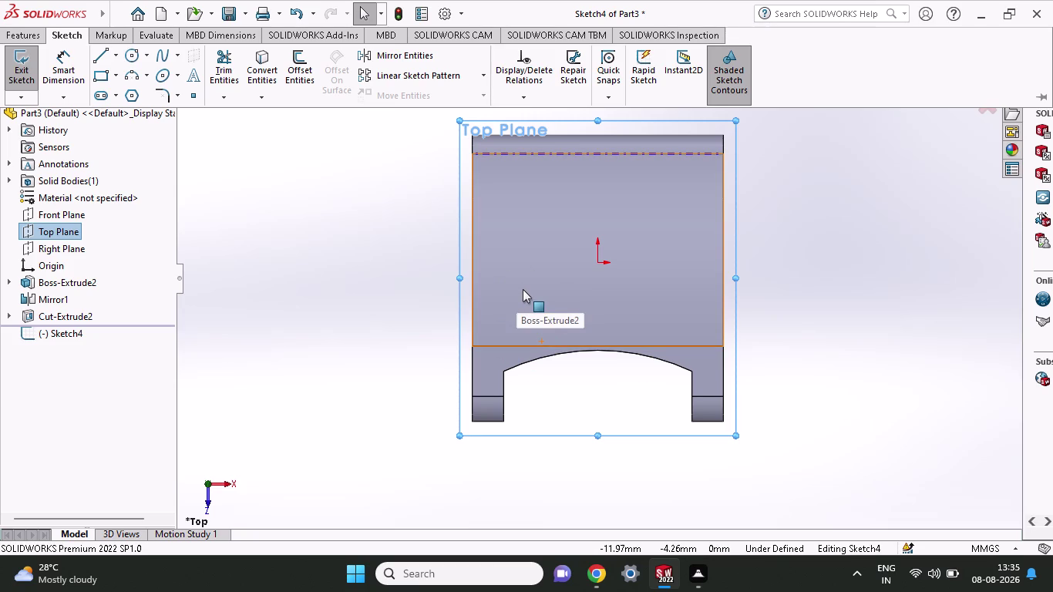
Draw two circles on the top face, one left and one right of the origin.
click(129, 57)
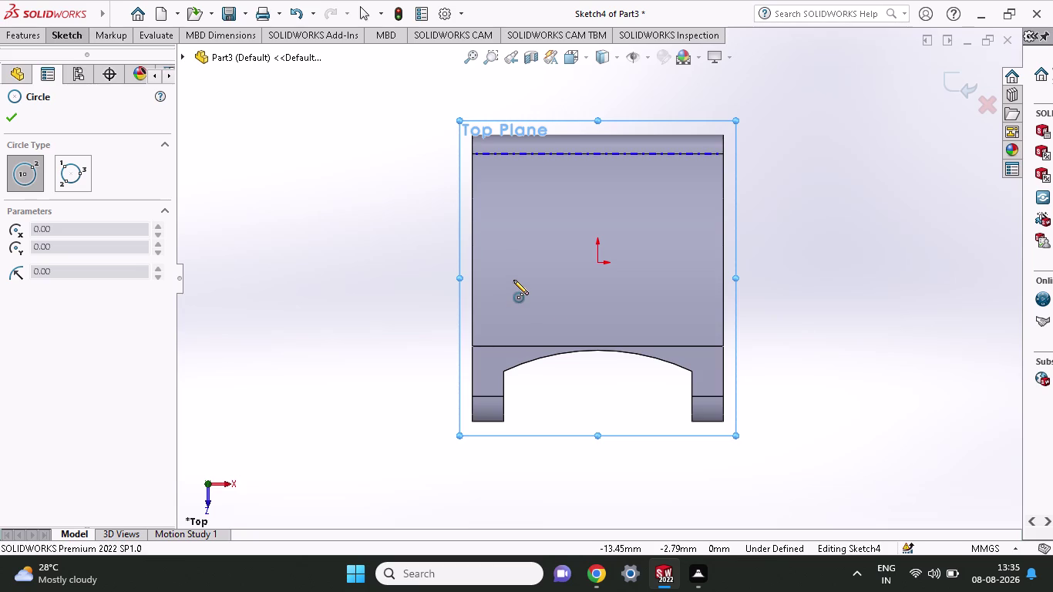
click(513, 280)
click(528, 304)
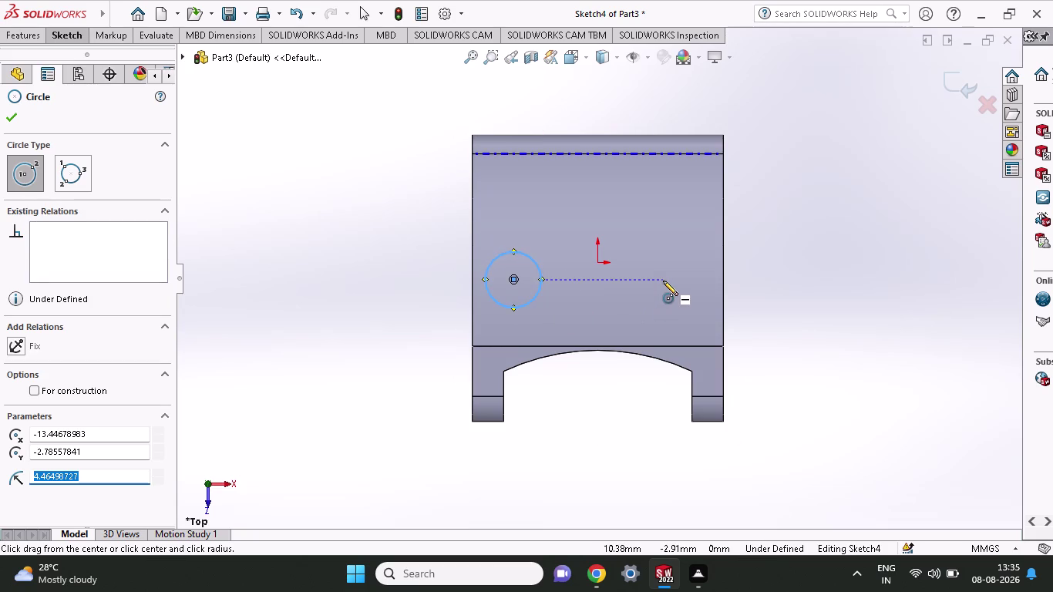
click(663, 281)
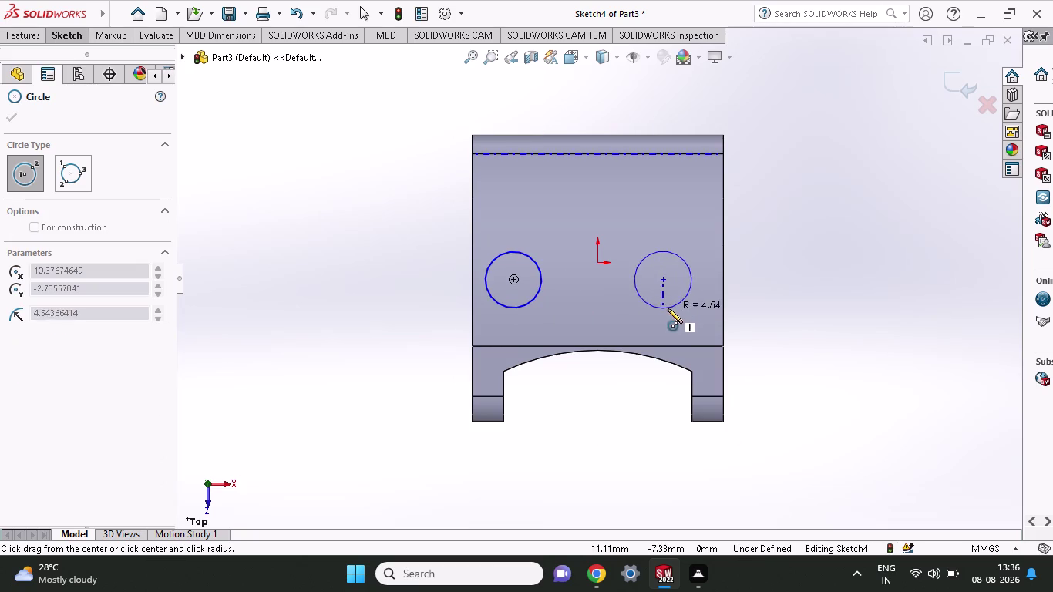
click(667, 309)
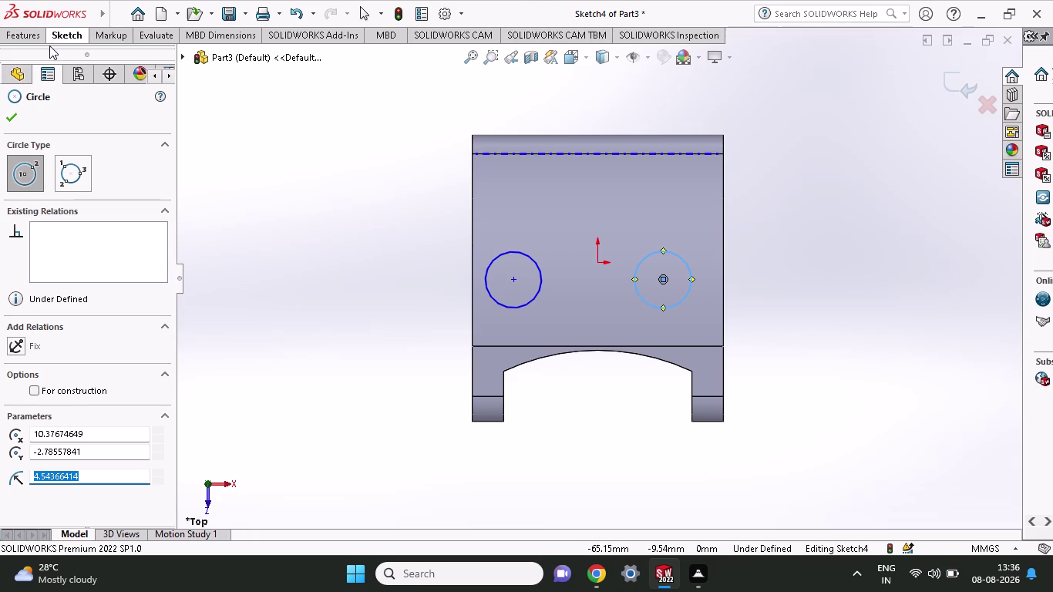
click(60, 42)
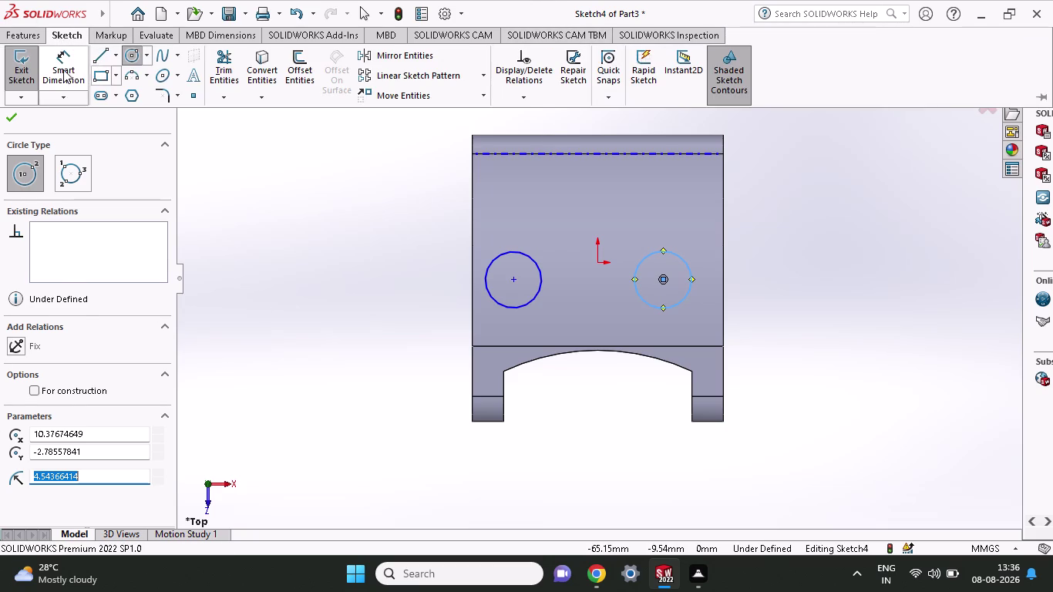
Give the right and left circles each a 12 mm diameter dimension.
click(62, 68)
click(682, 300)
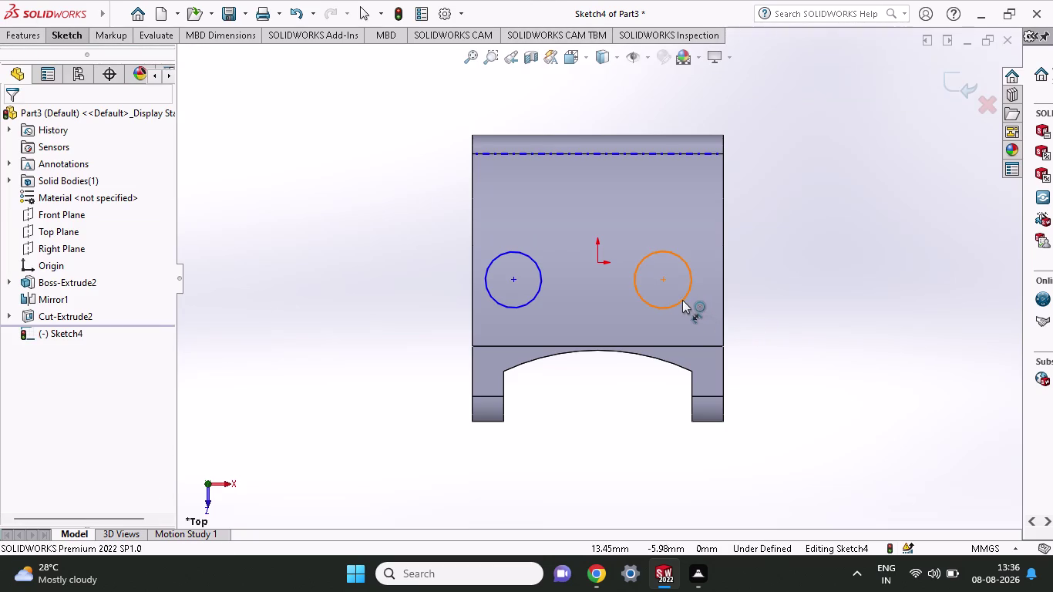
click(829, 292)
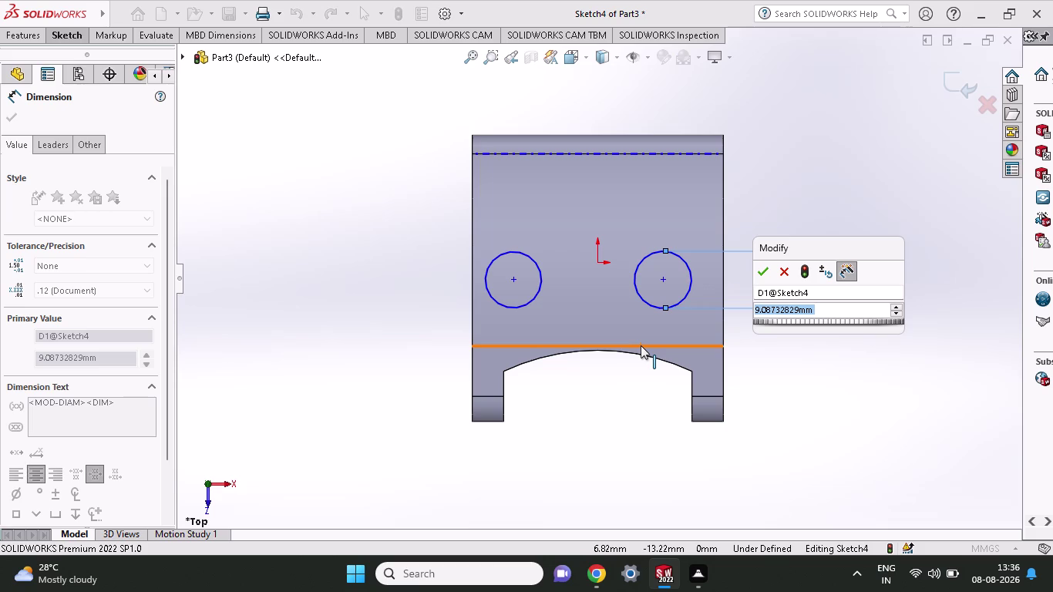
key(1)
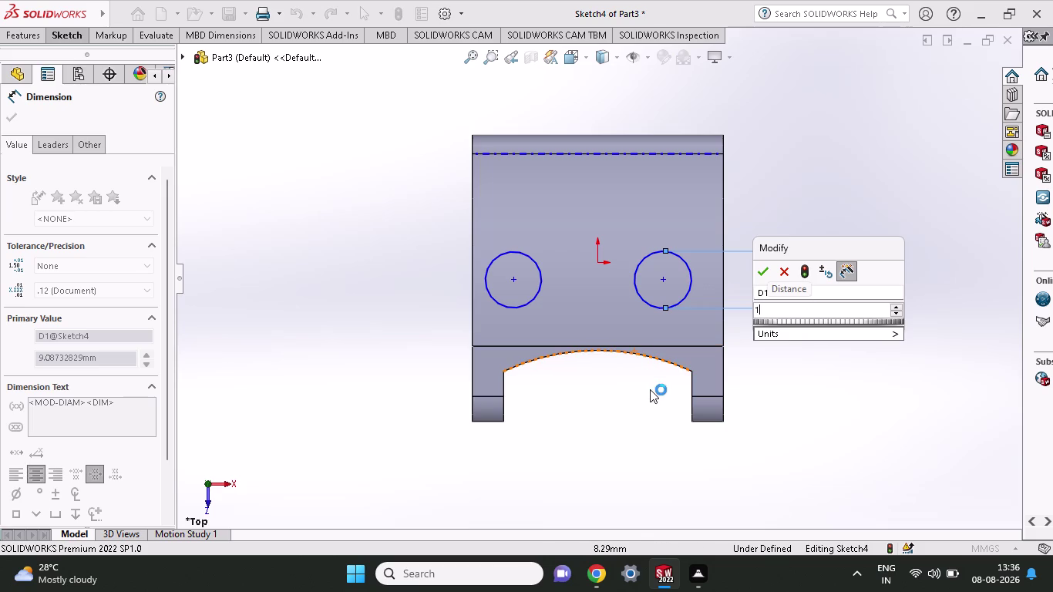
click(754, 275)
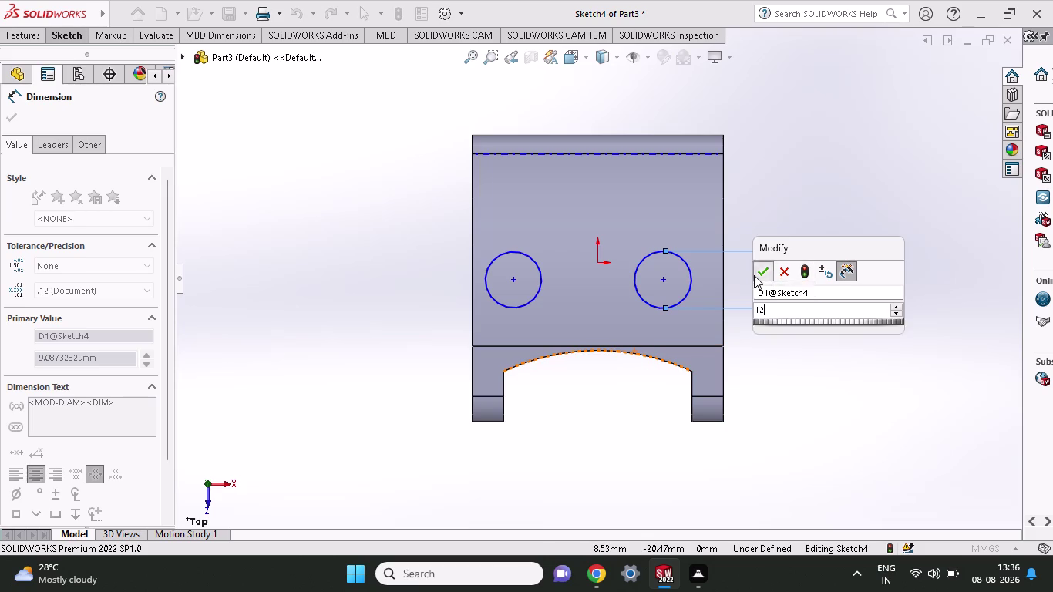
drag(521, 310, 516, 309)
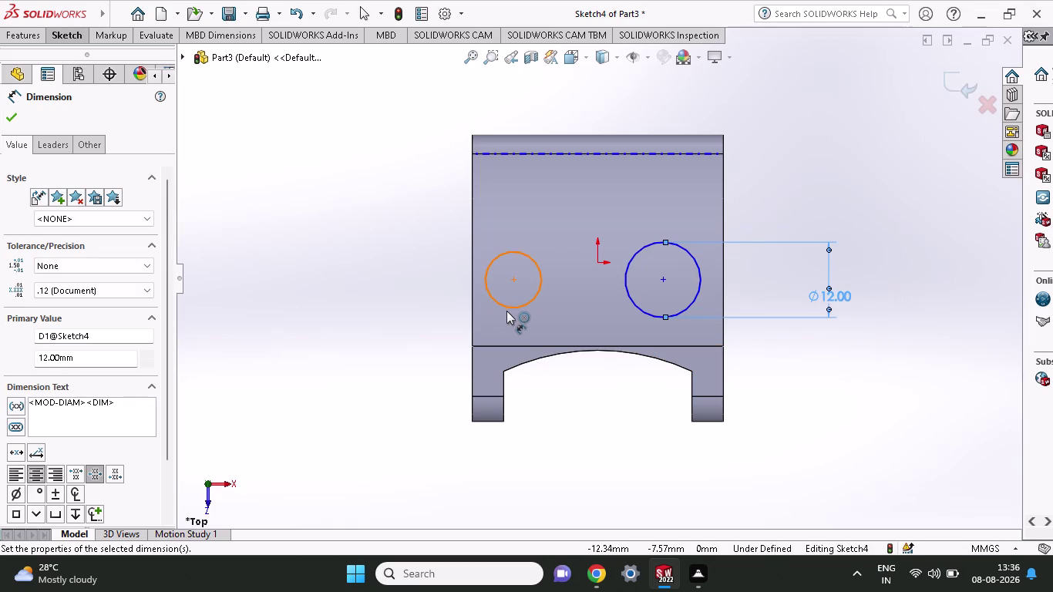
drag(517, 310, 506, 311)
click(372, 309)
text(1)
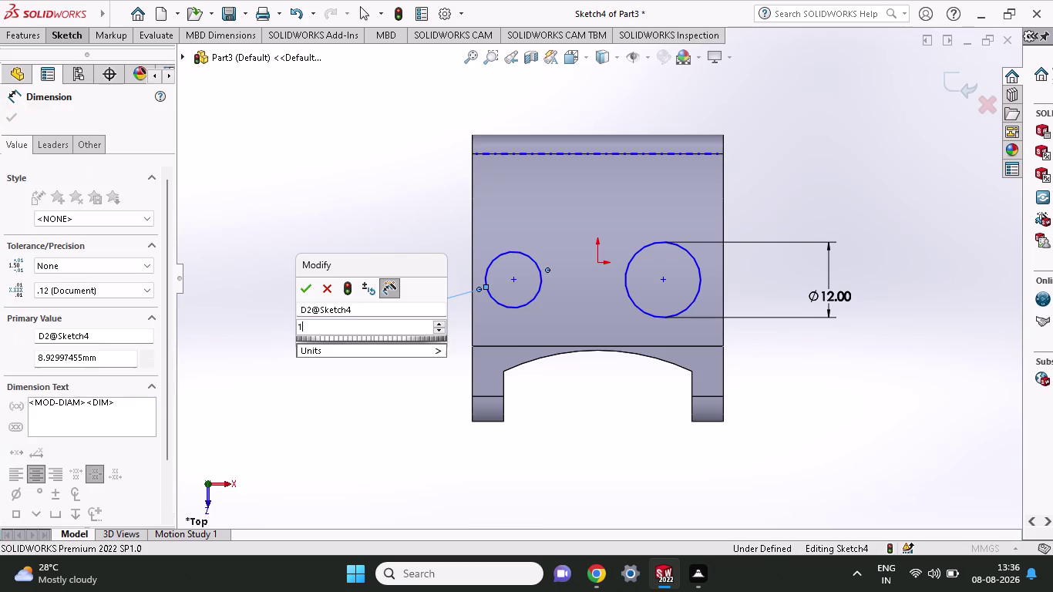
text(2)
click(315, 292)
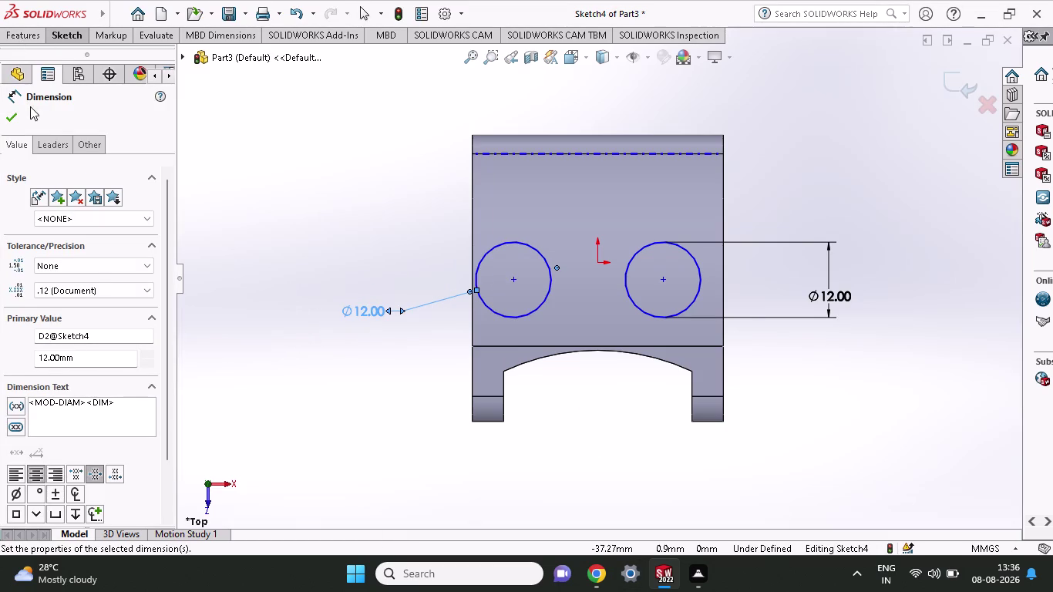
click(512, 280)
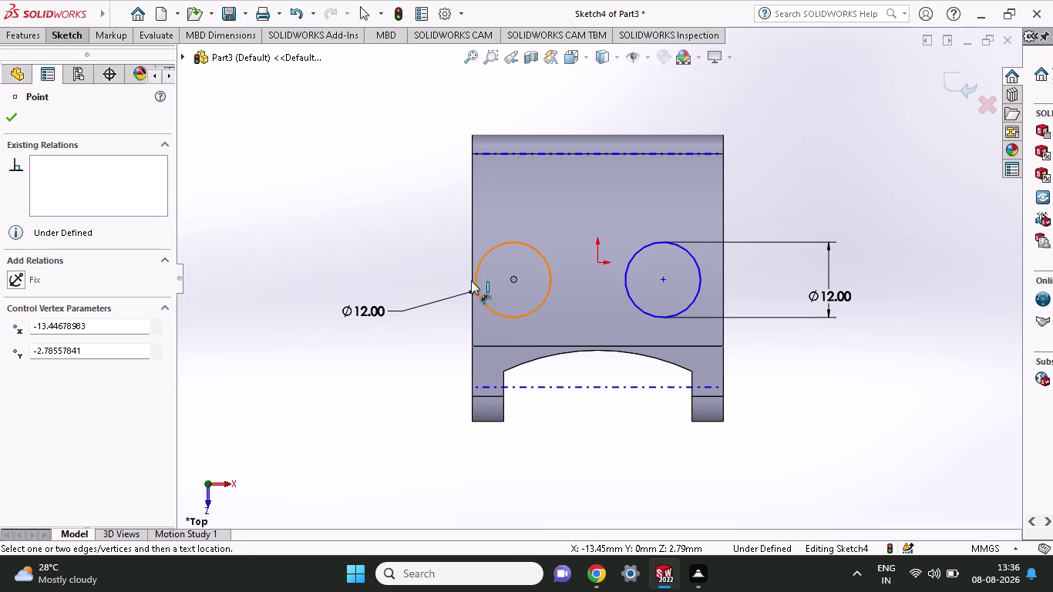
Place the left circle's center 5 mm from the bracket's left edge.
click(470, 423)
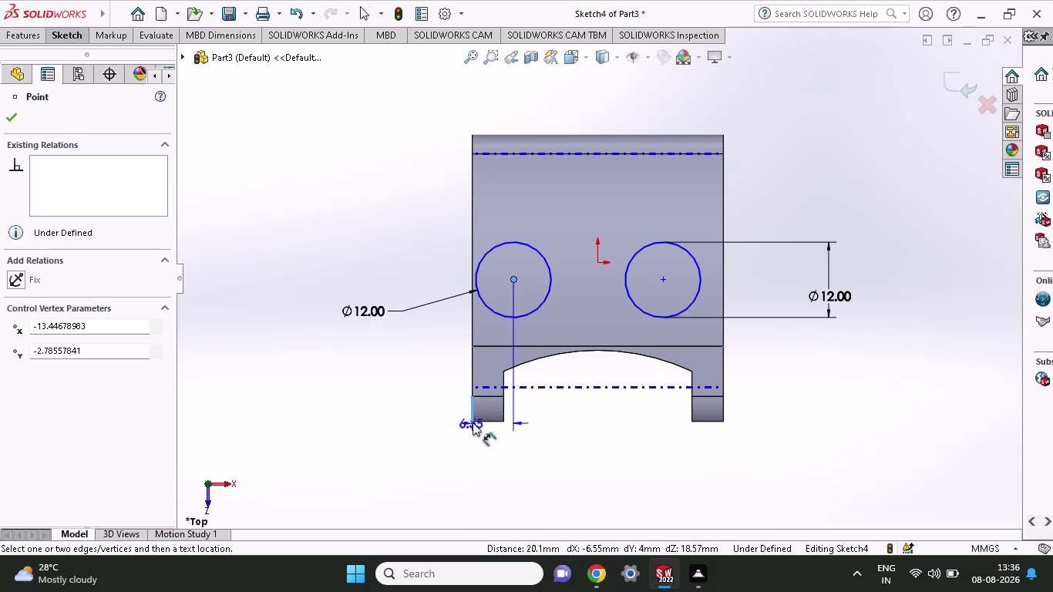
click(511, 277)
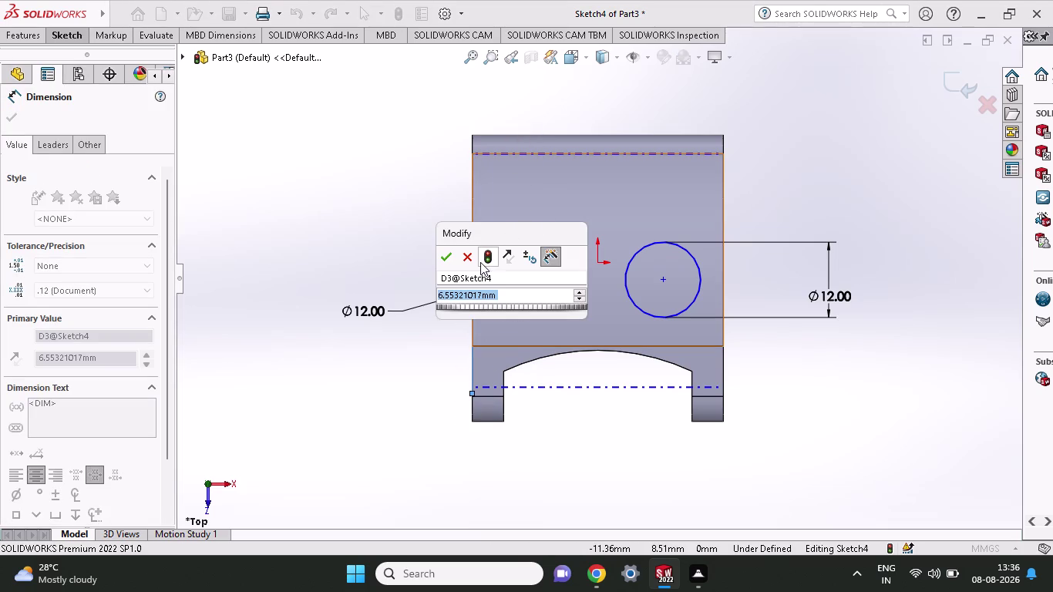
key(5)
click(439, 254)
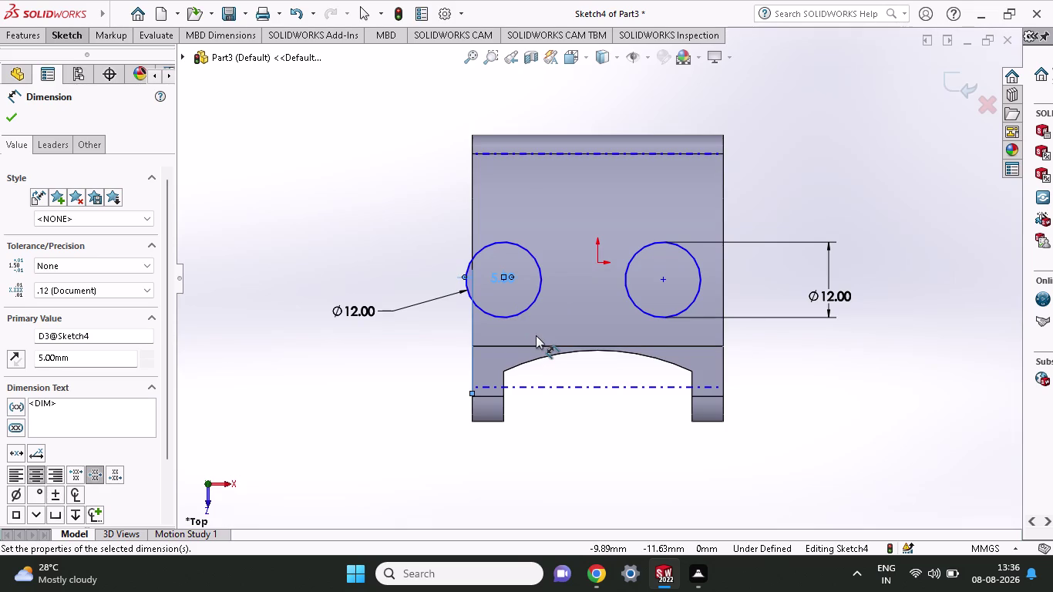
Place the right circle's center 5 mm from the bracket's right edge.
click(723, 422)
click(663, 279)
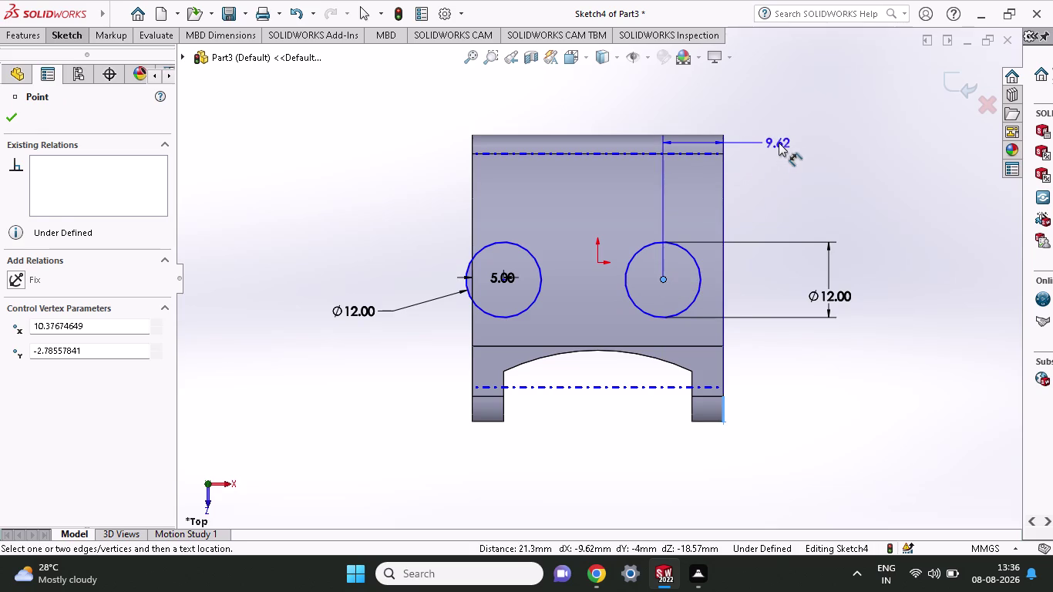
click(779, 142)
key(5)
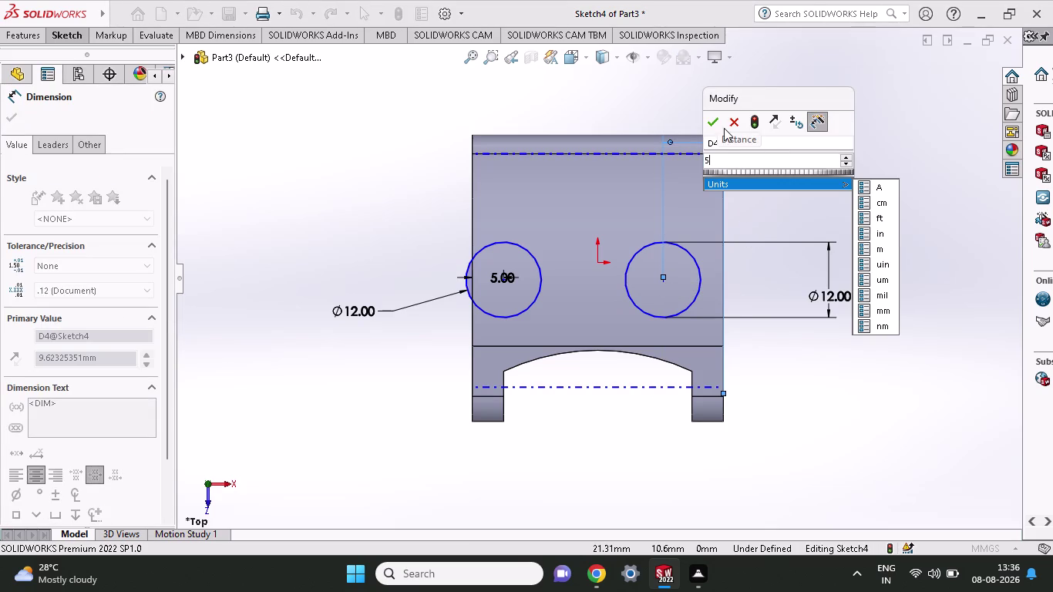
click(707, 123)
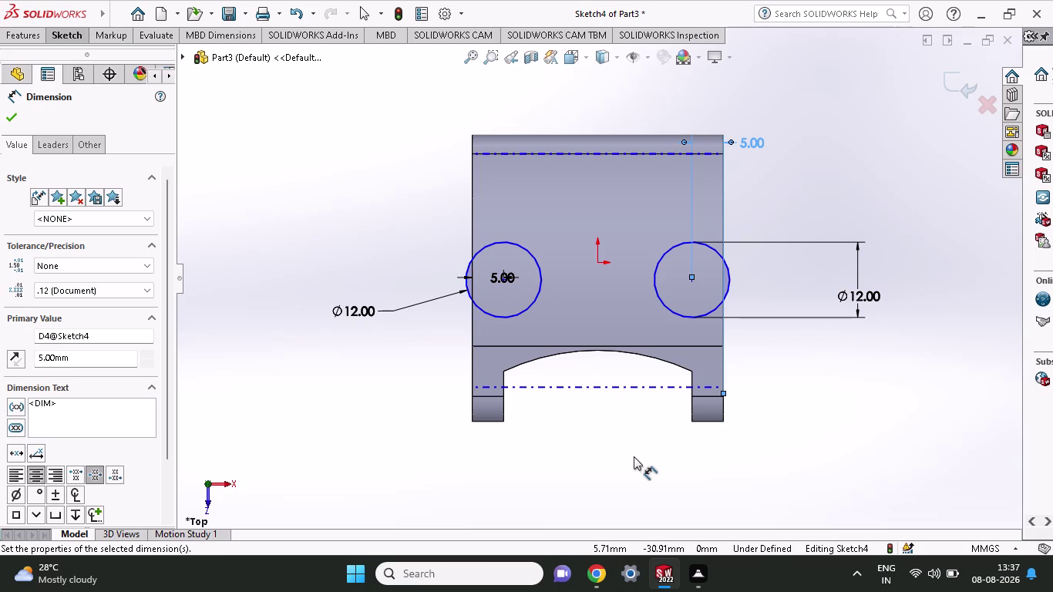
Discard the extra center-to-center distance between the two circles.
click(503, 278)
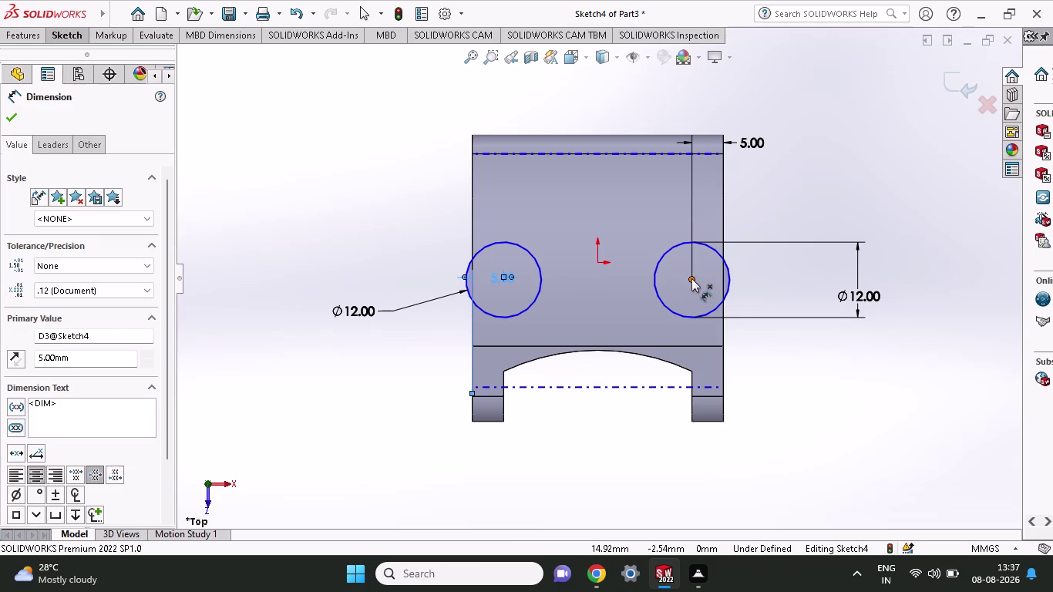
click(691, 278)
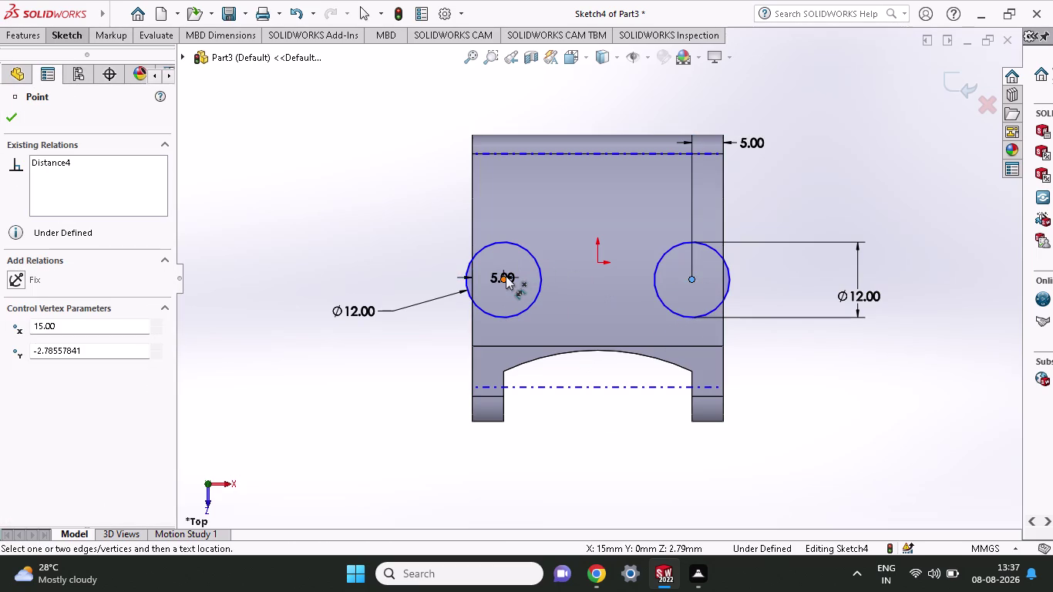
click(501, 278)
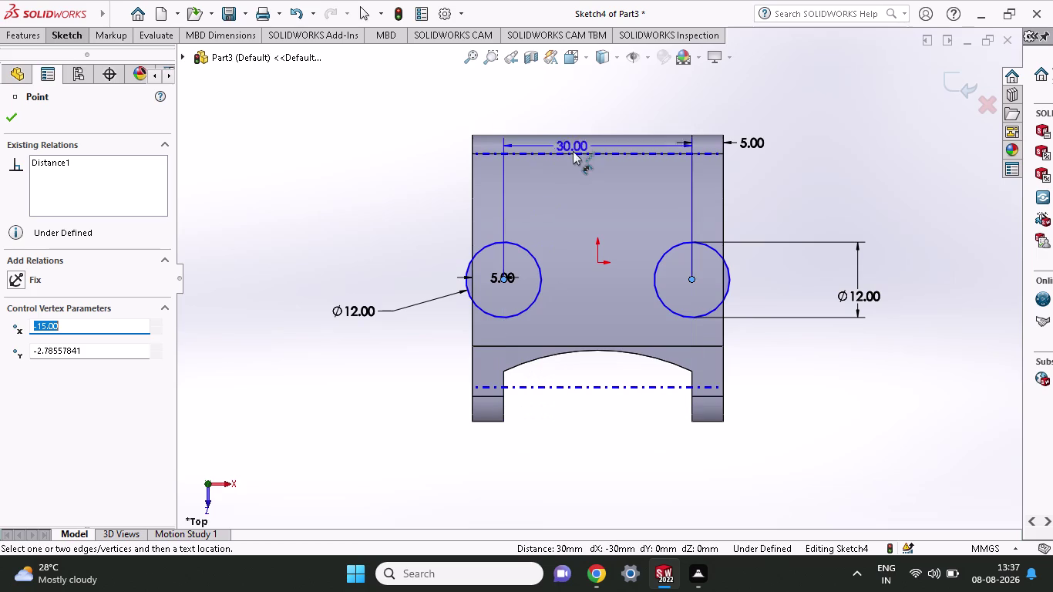
key(Escape)
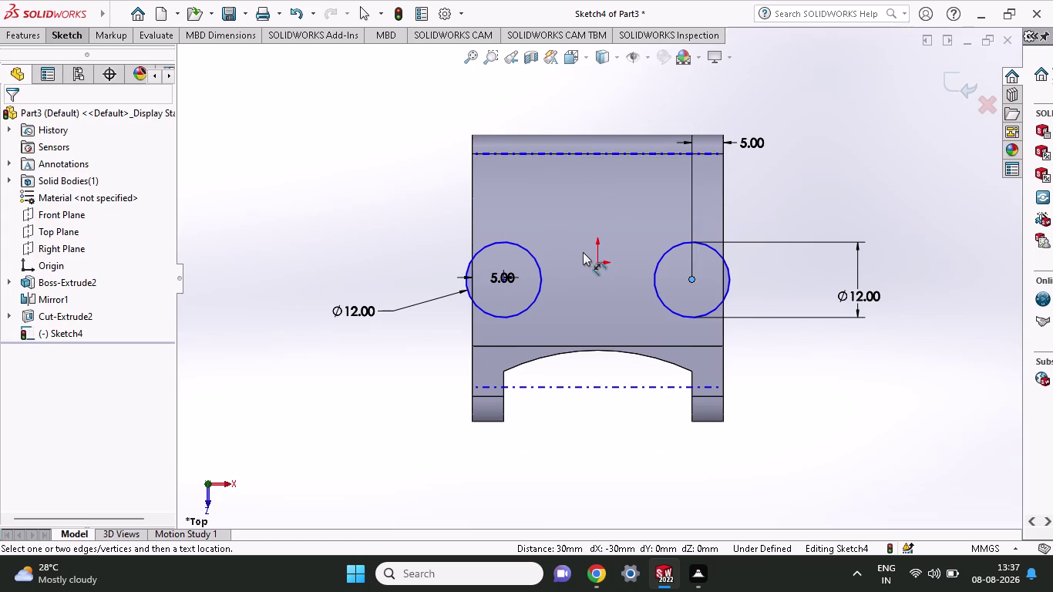
scroll(down, 3)
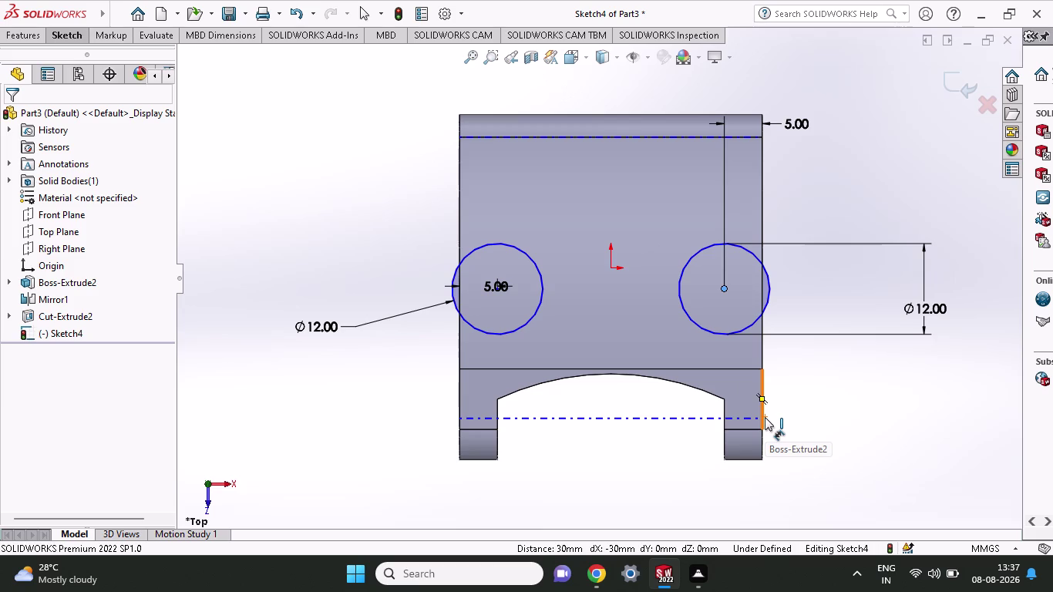
Reselect the right circle's center to begin editing, showing its existing distance relation.
double_click(937, 302)
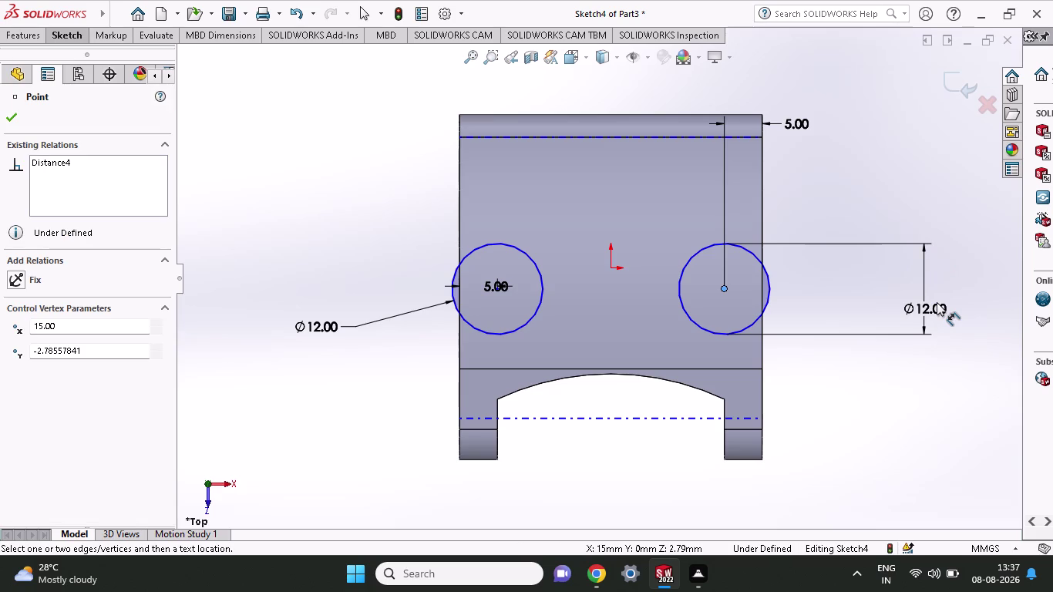
Change the right and left circle diameters from 12 mm to 4 mm.
key(Escape)
double_click(931, 308)
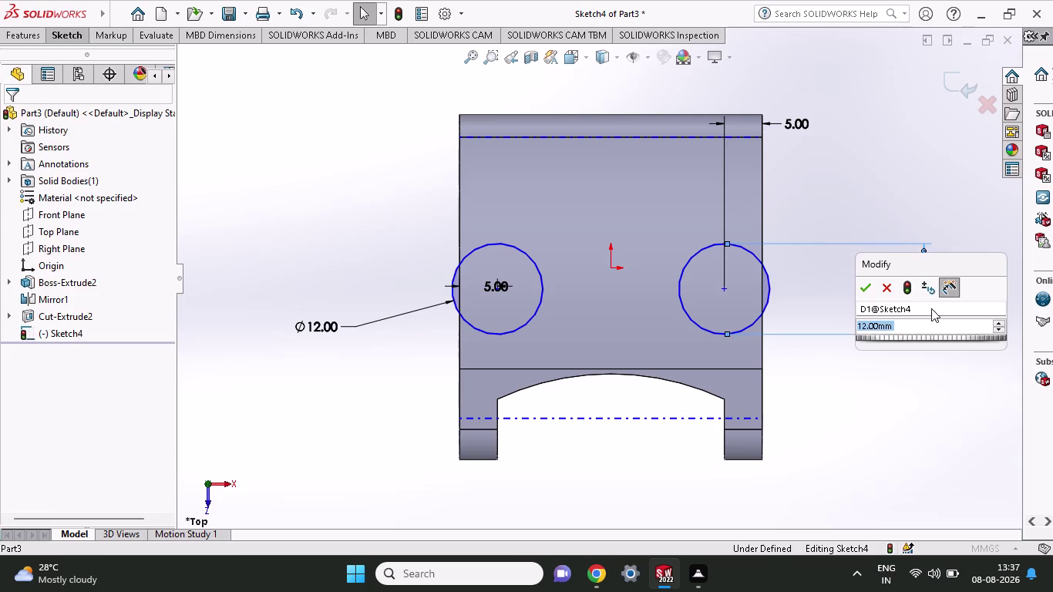
key(4)
click(864, 294)
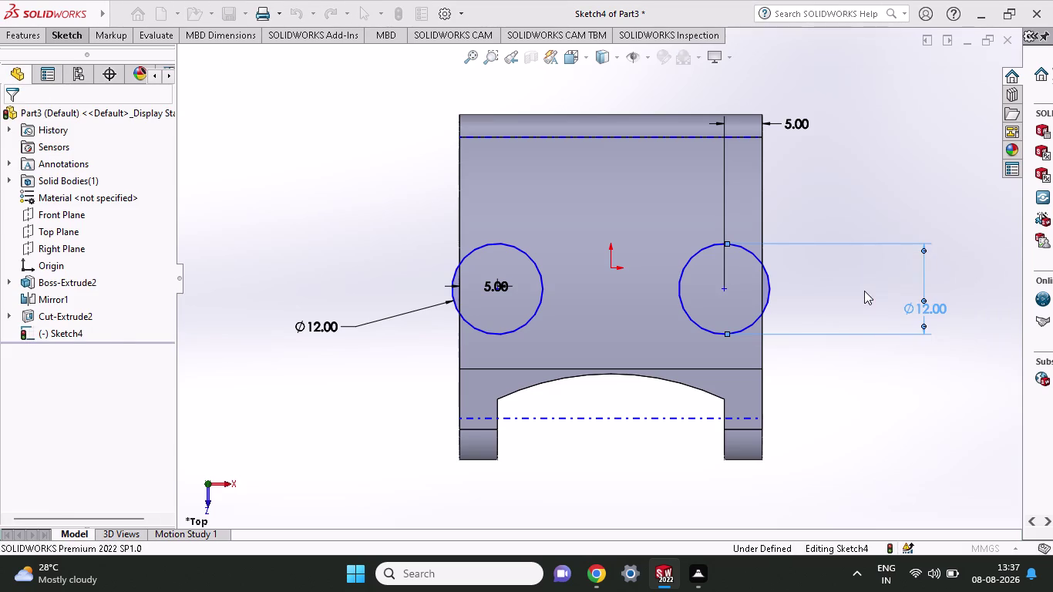
double_click(314, 327)
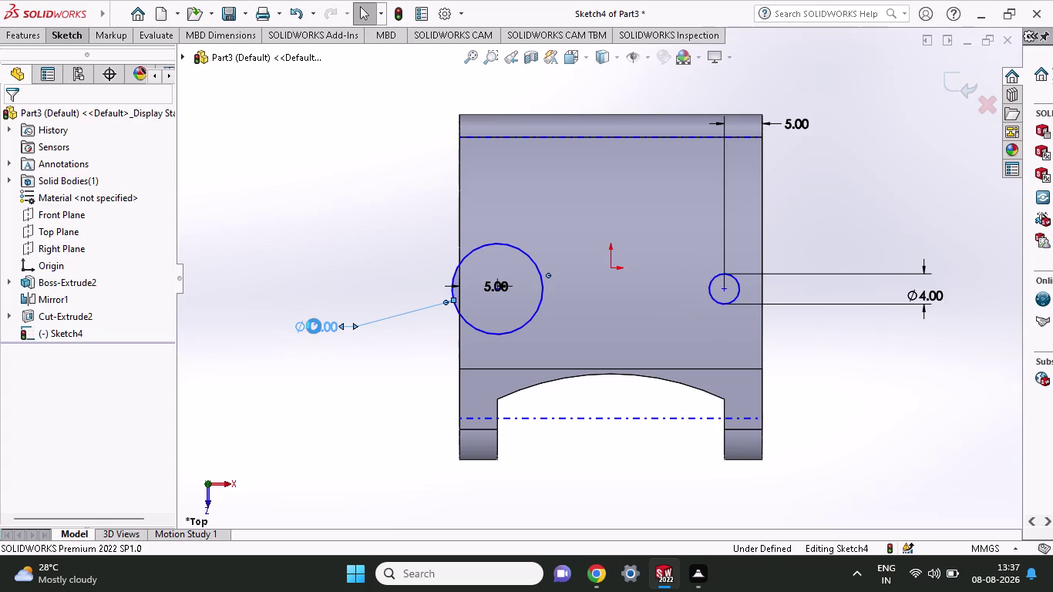
key(4)
click(247, 307)
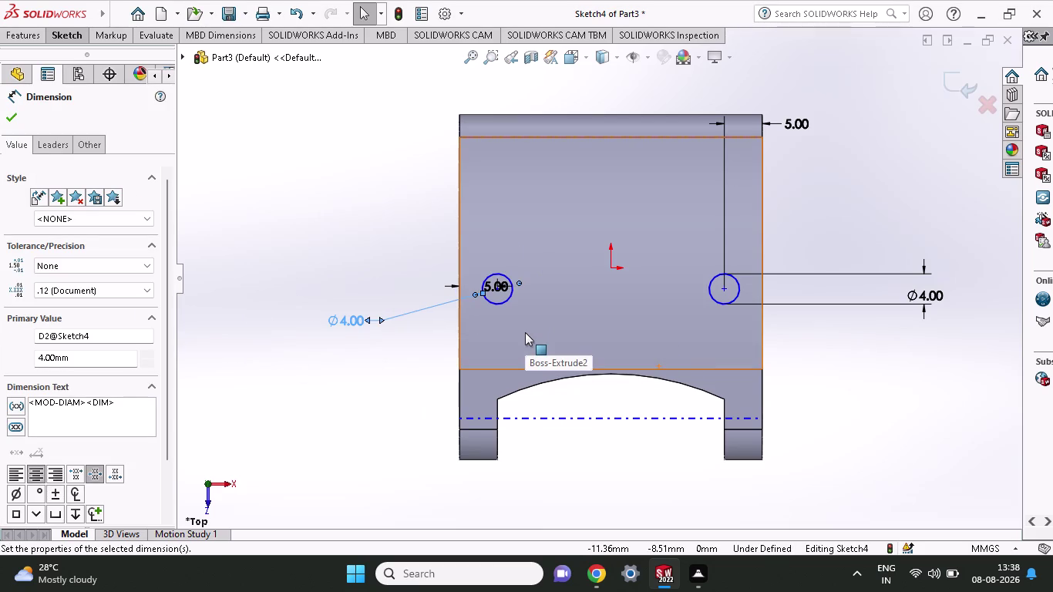
click(78, 33)
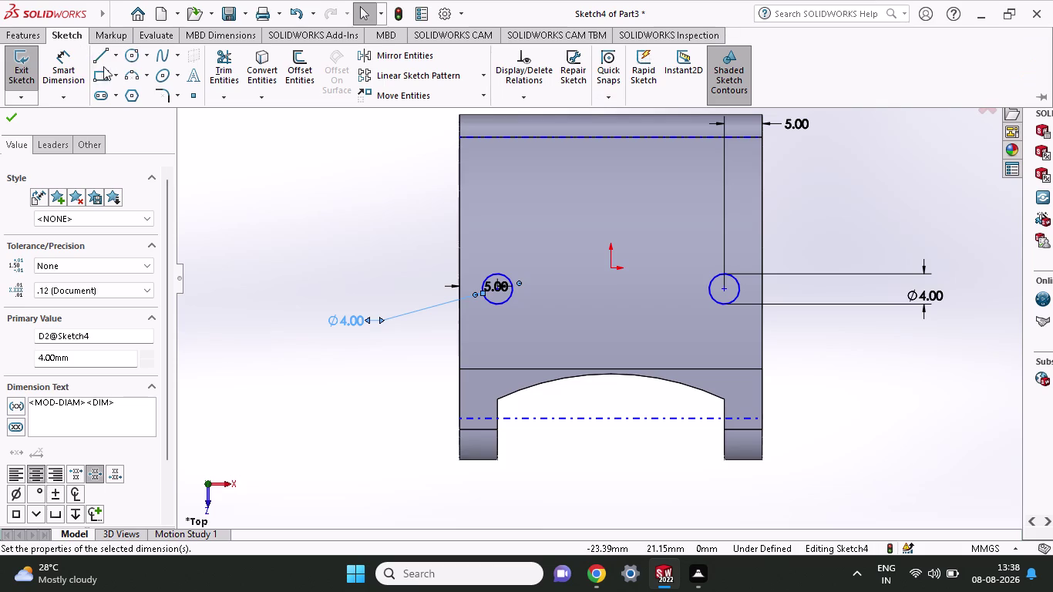
Draw an outer circle centred on each of the two 4 mm holes.
click(127, 56)
click(498, 288)
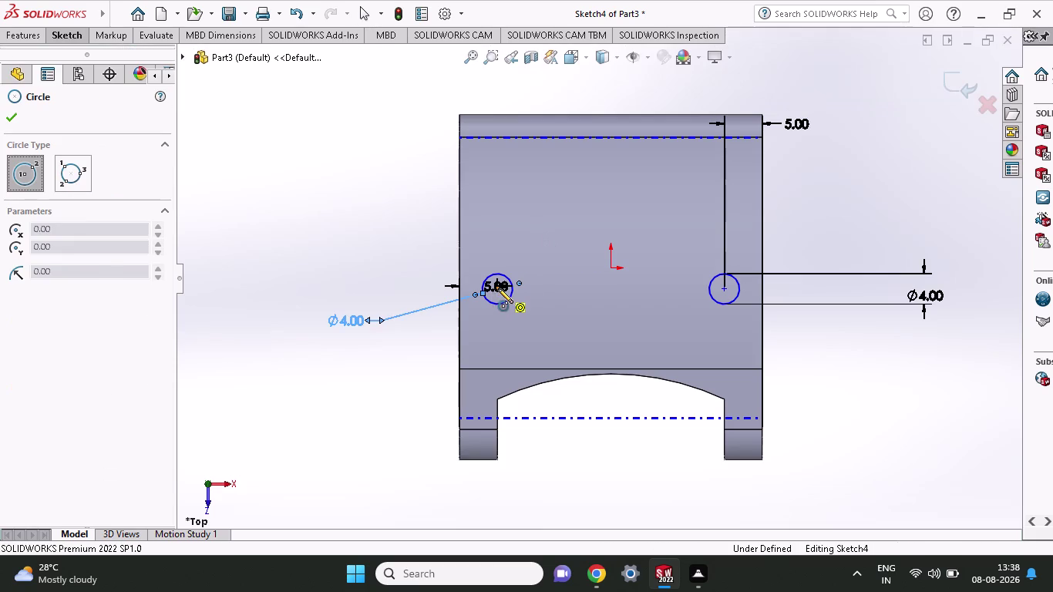
click(510, 321)
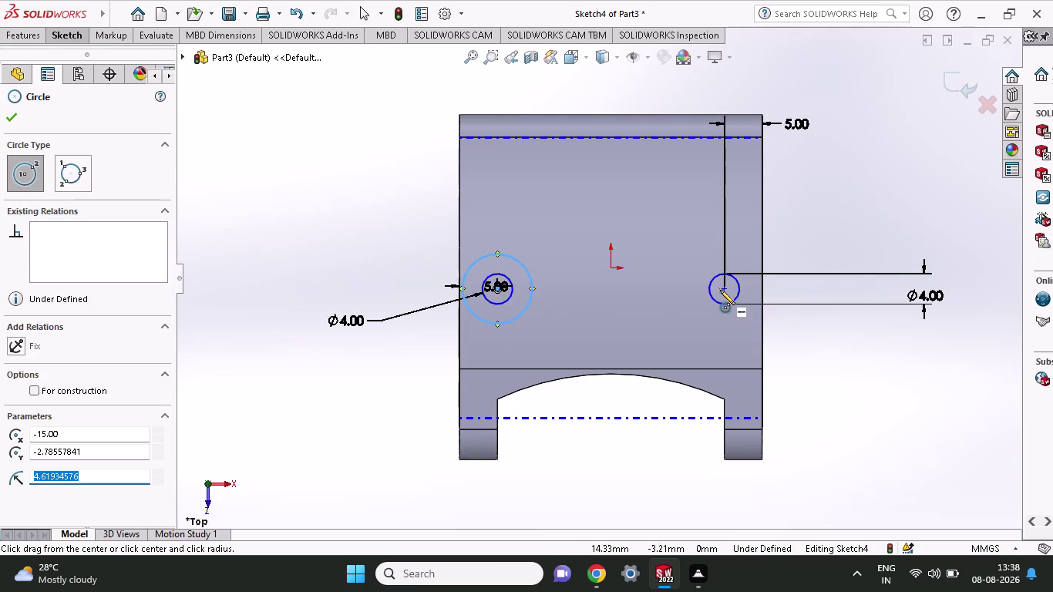
click(726, 288)
click(746, 318)
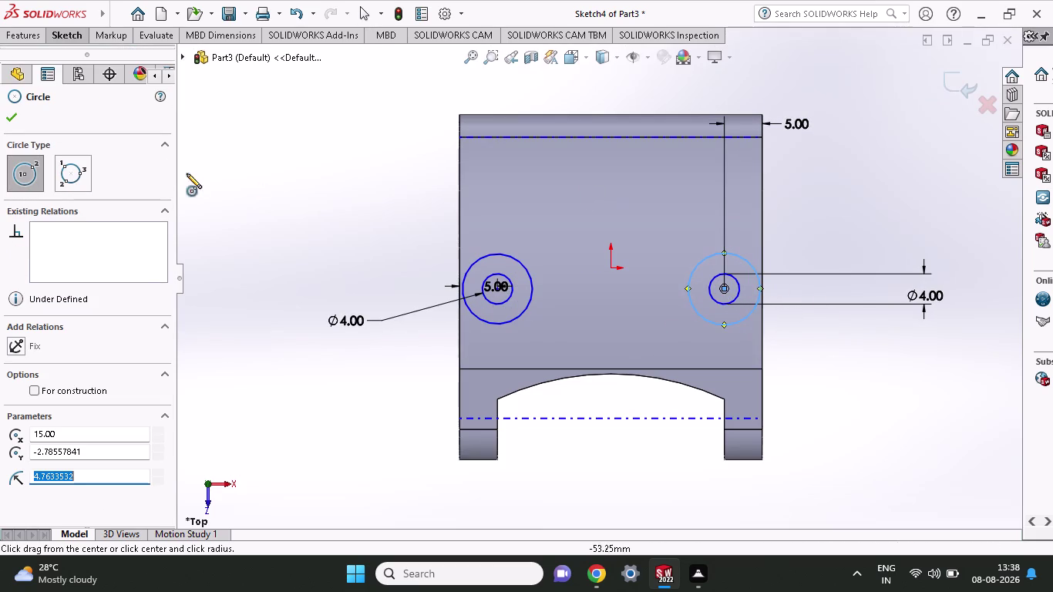
click(77, 38)
click(74, 66)
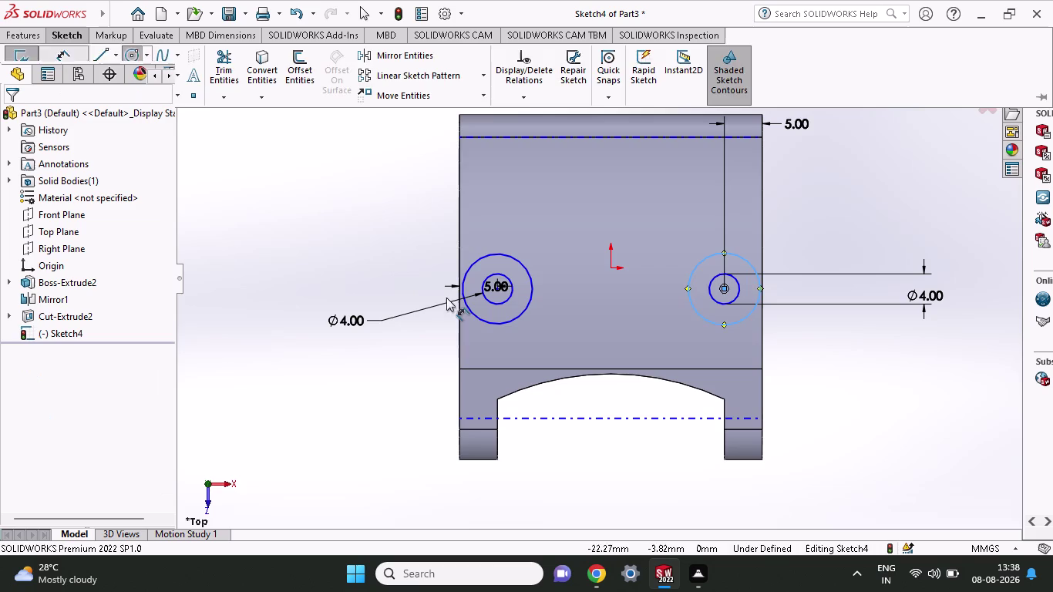
Dimension the left and right outer circles to 7 mm diameter.
click(470, 312)
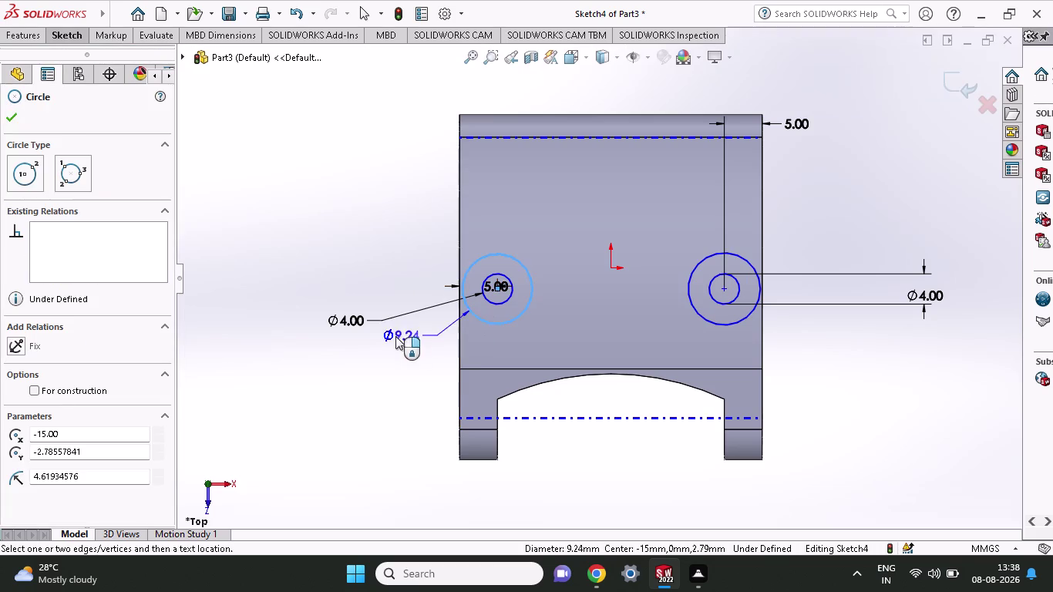
click(367, 247)
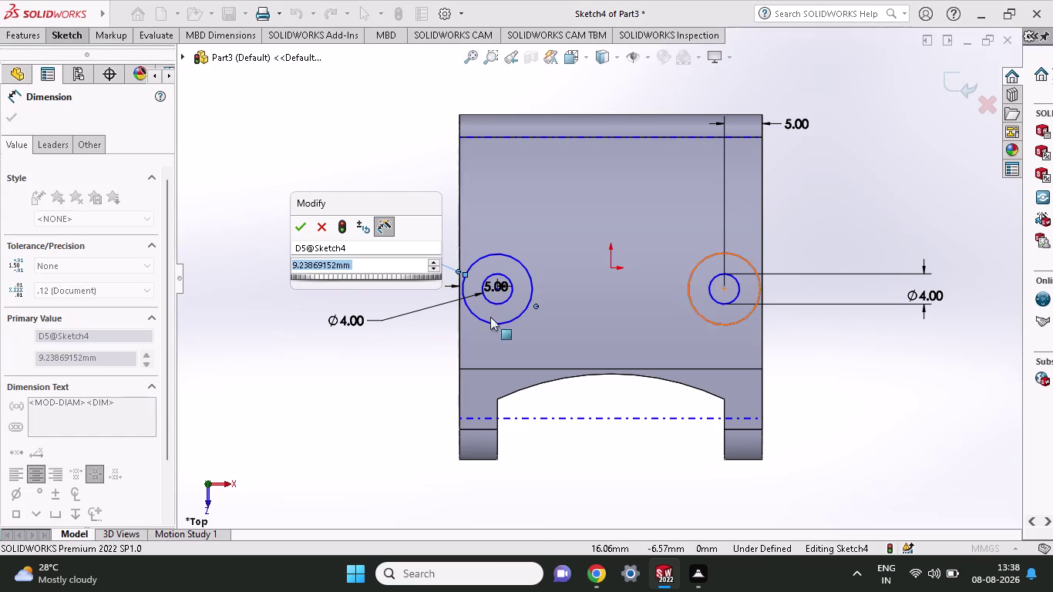
key(7)
click(303, 227)
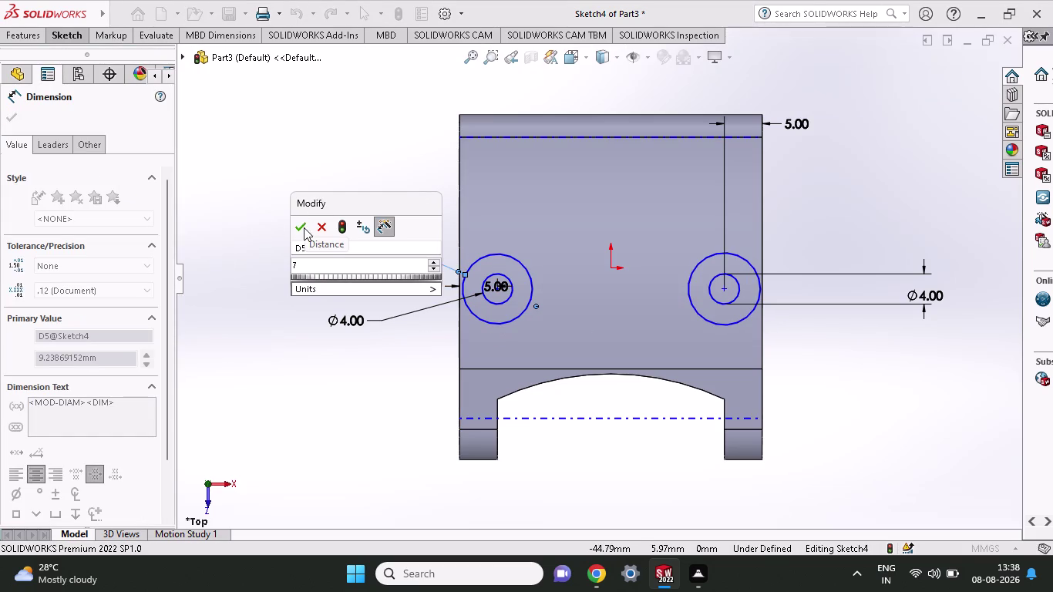
click(747, 318)
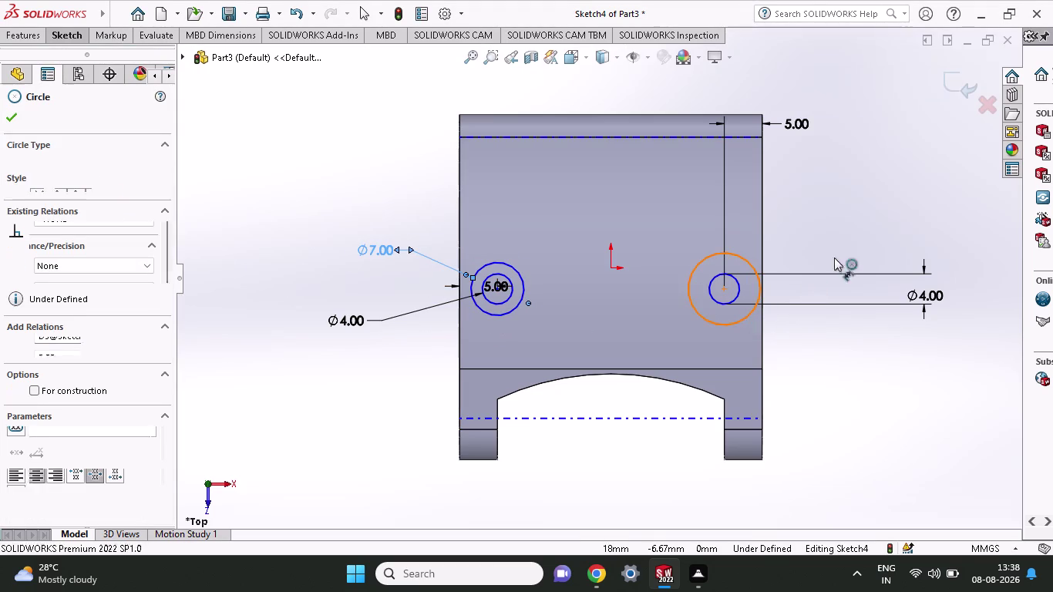
click(825, 244)
key(7)
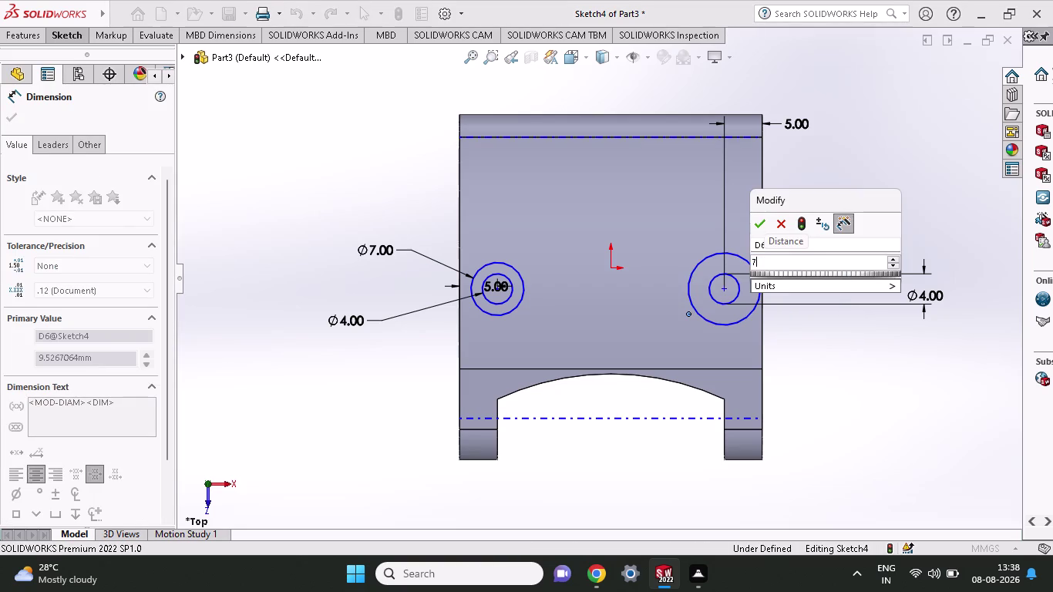
click(763, 226)
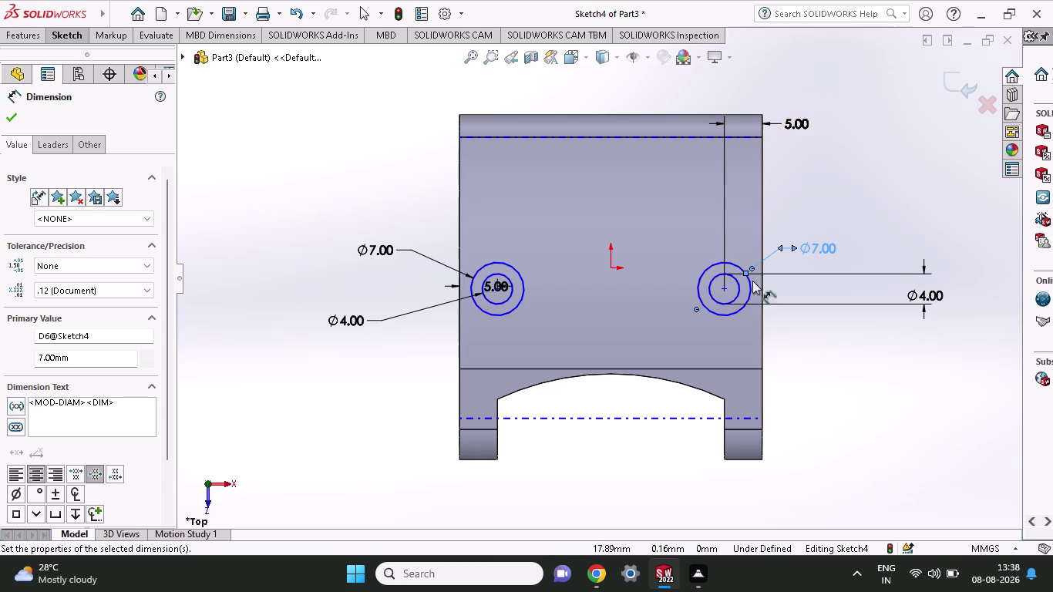
click(763, 429)
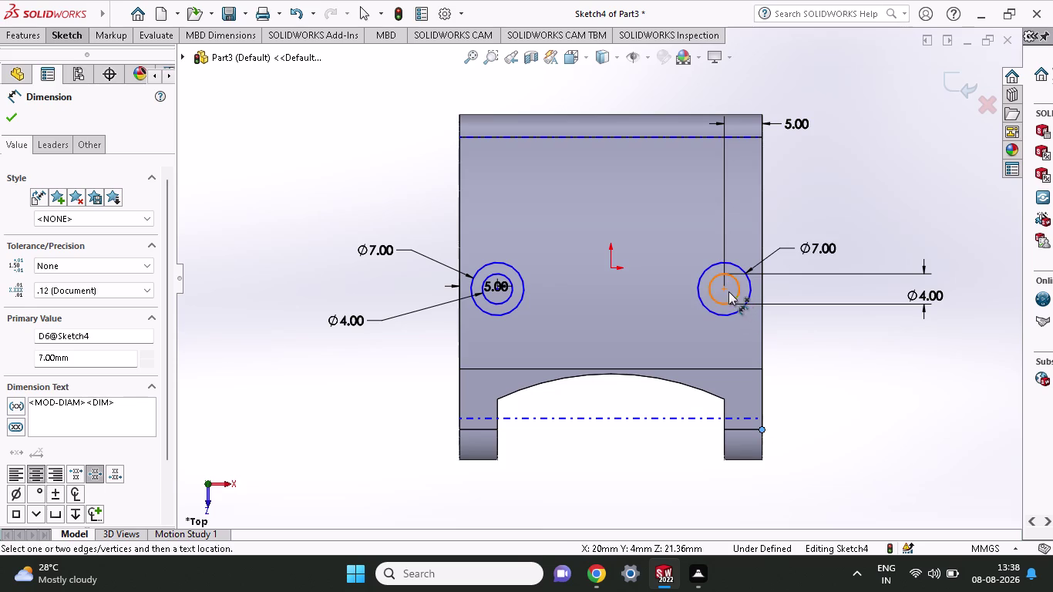
Place the right hole center 12 mm from the lug's bottom corner.
click(728, 291)
click(841, 295)
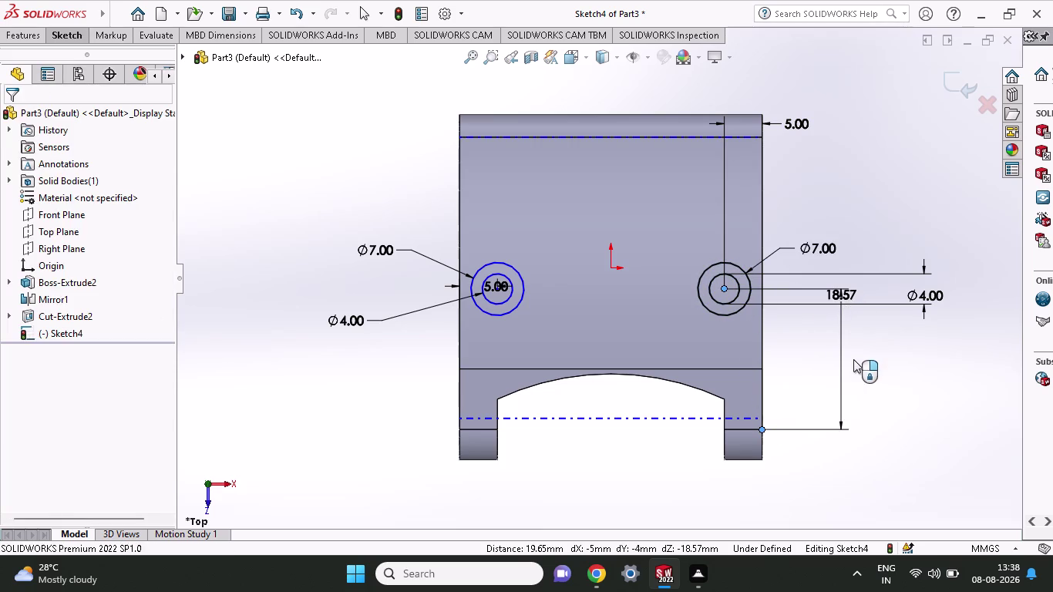
key(2)
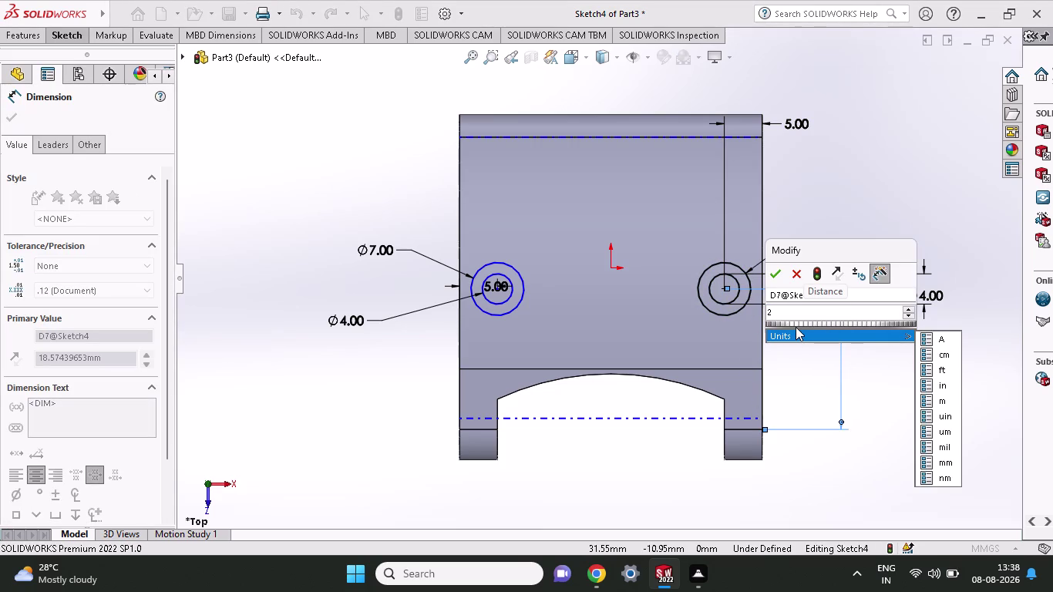
key(BackSpace)
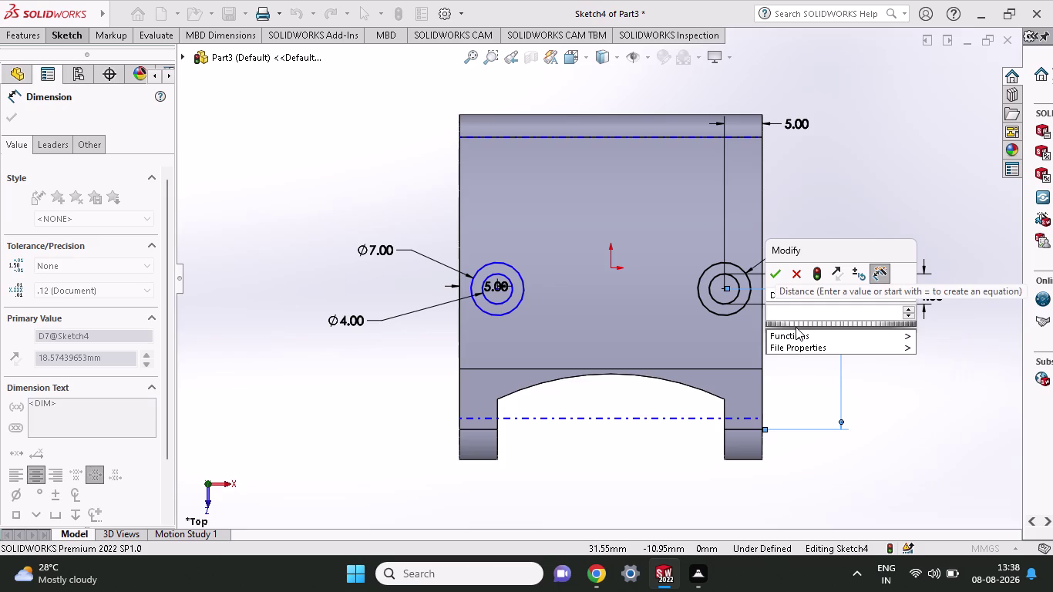
text(12)
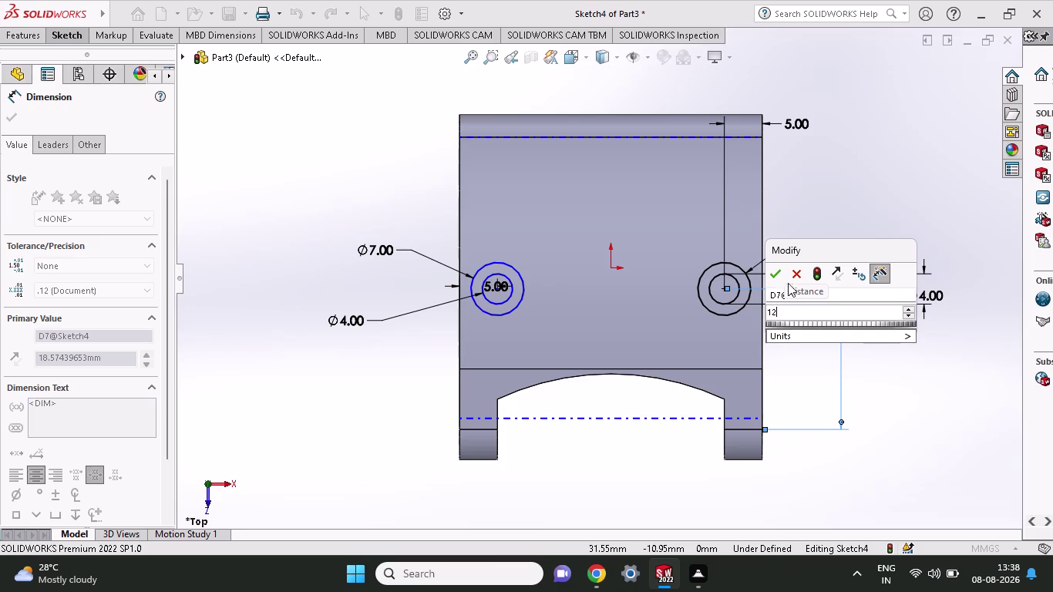
click(776, 275)
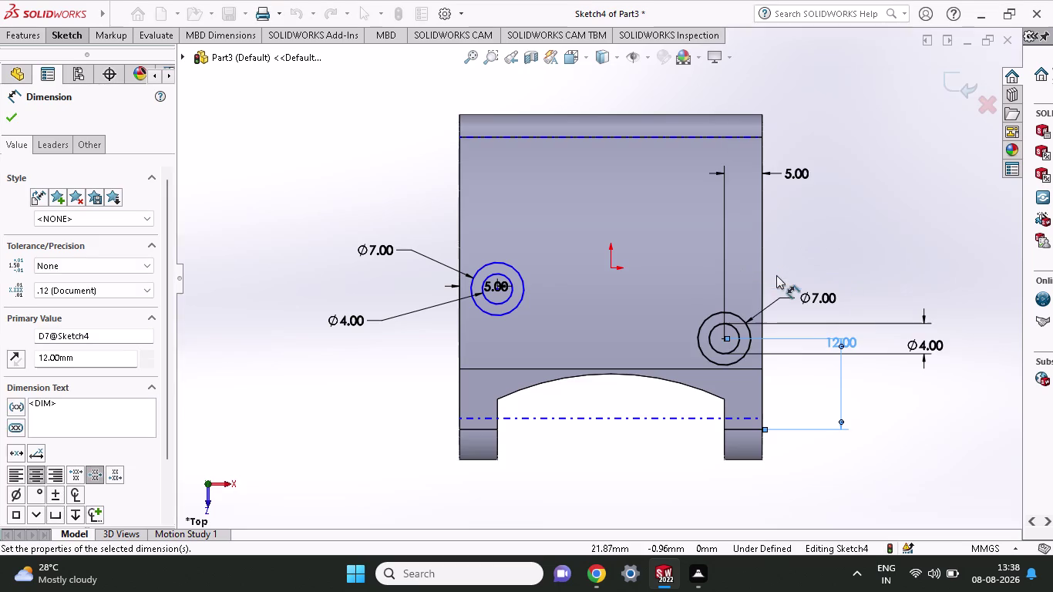
click(497, 289)
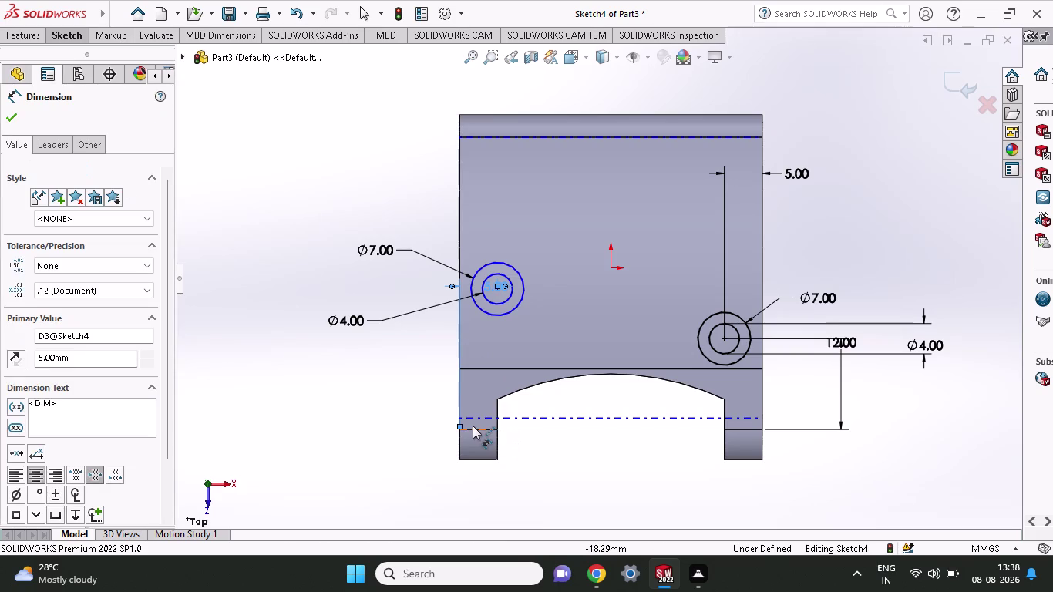
Place the left hole center 12 mm from the left lug edge.
click(498, 429)
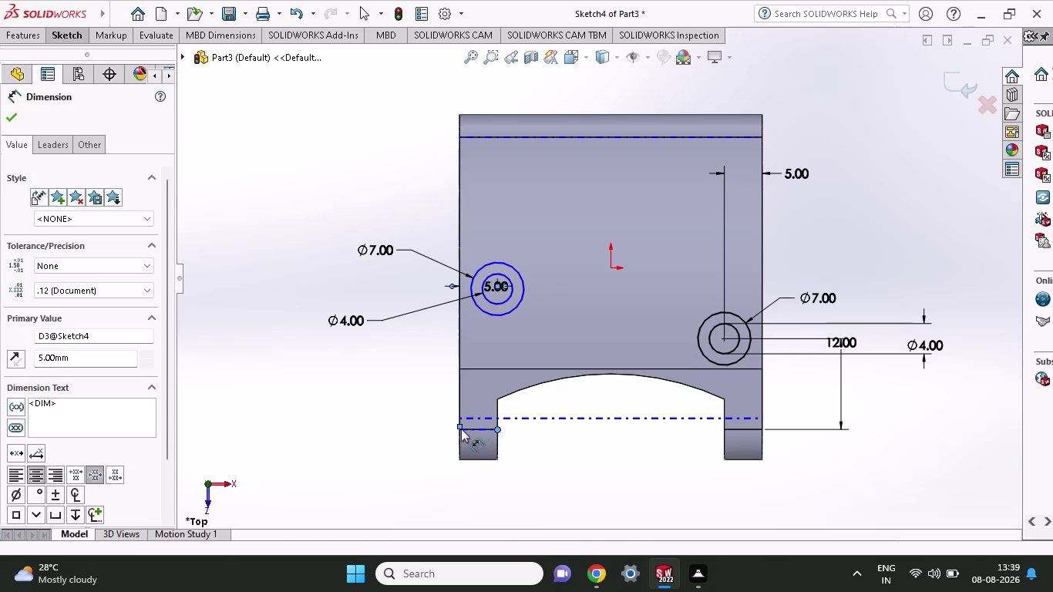
click(498, 289)
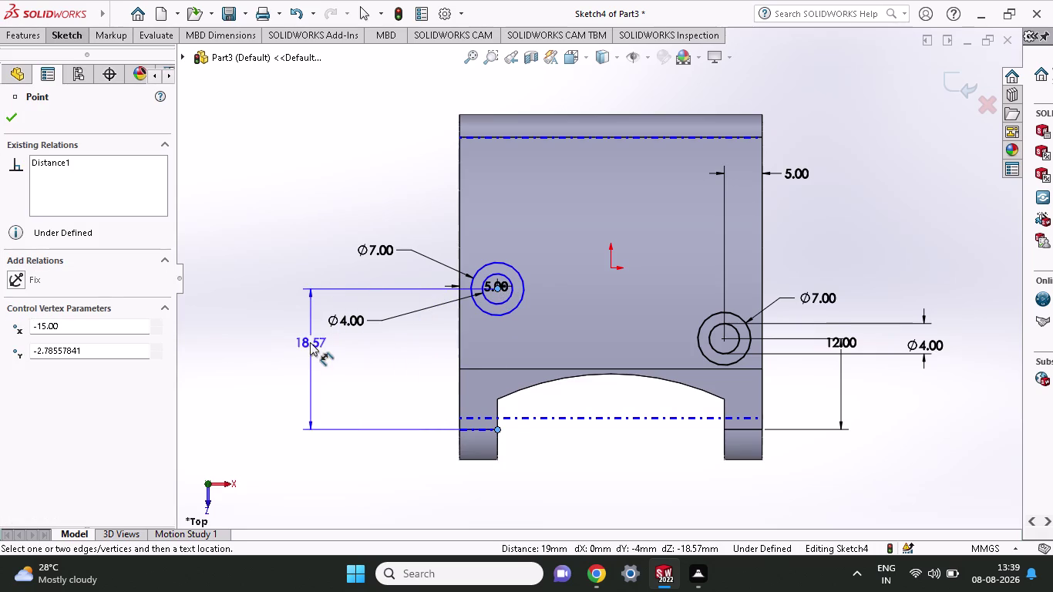
click(310, 343)
text(12)
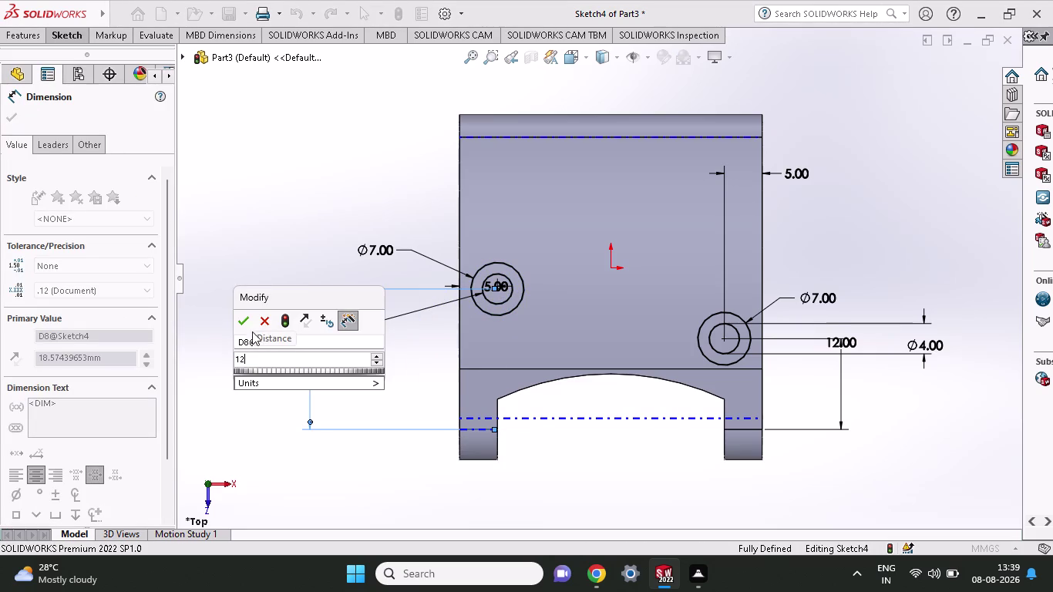
click(242, 324)
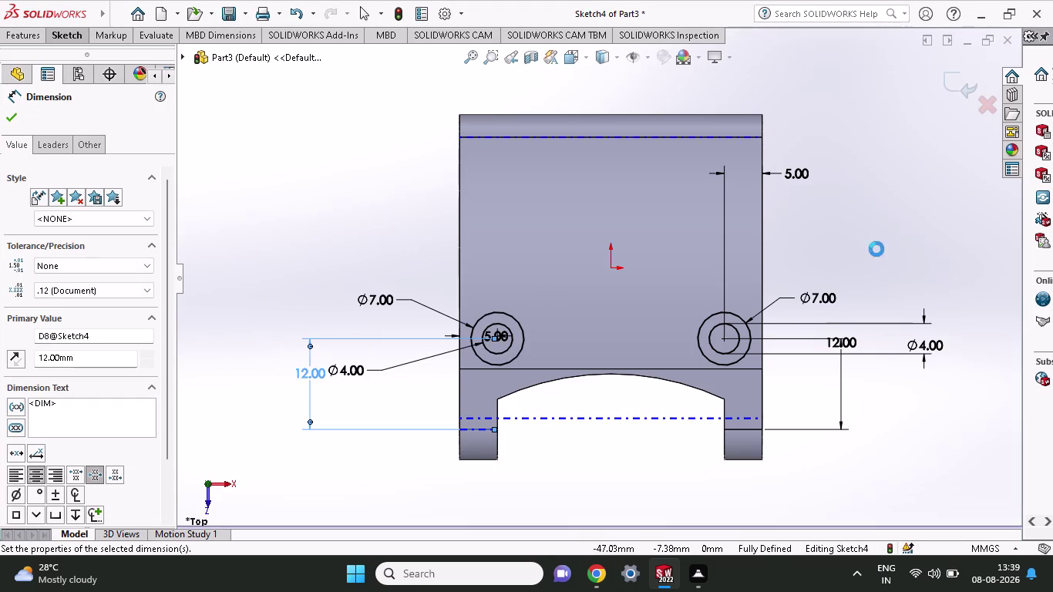
middle_drag(877, 280, 871, 271)
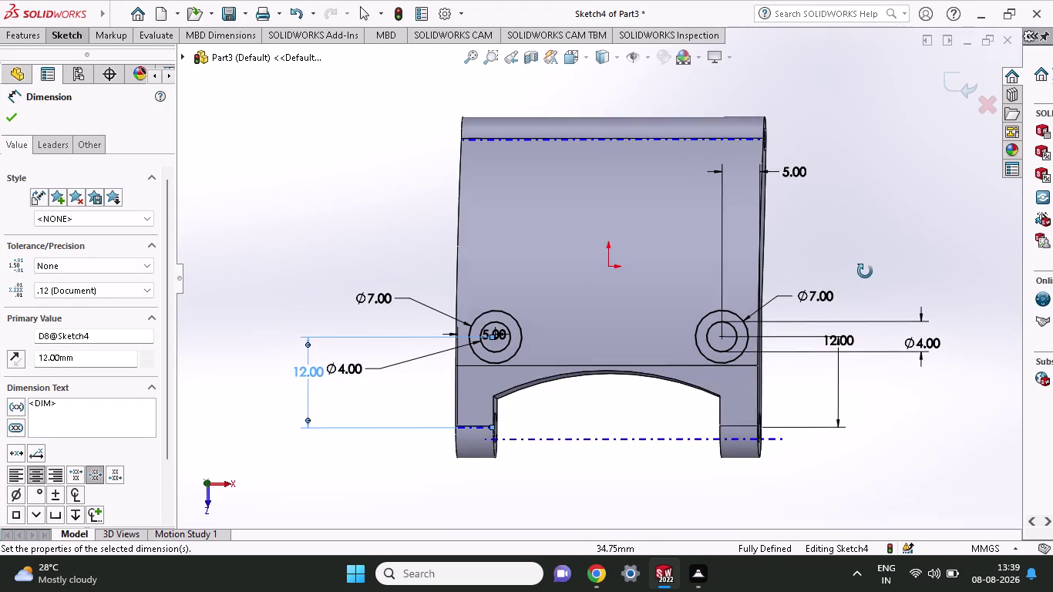
Orbit around the fully defined hole sketch, then bring up the Features commands.
middle_drag(871, 271, 838, 264)
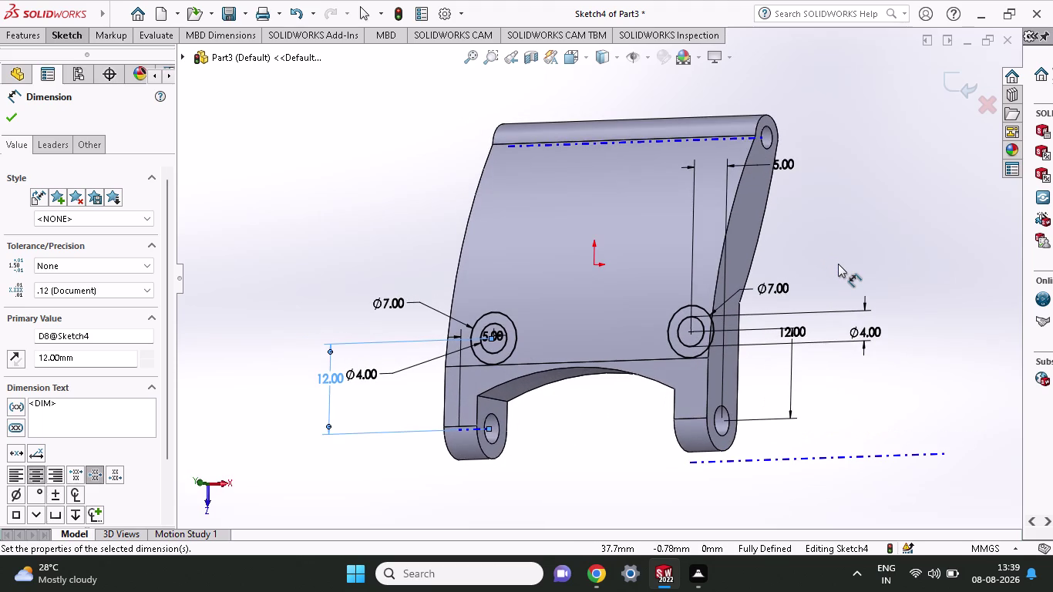
middle_drag(838, 264, 848, 267)
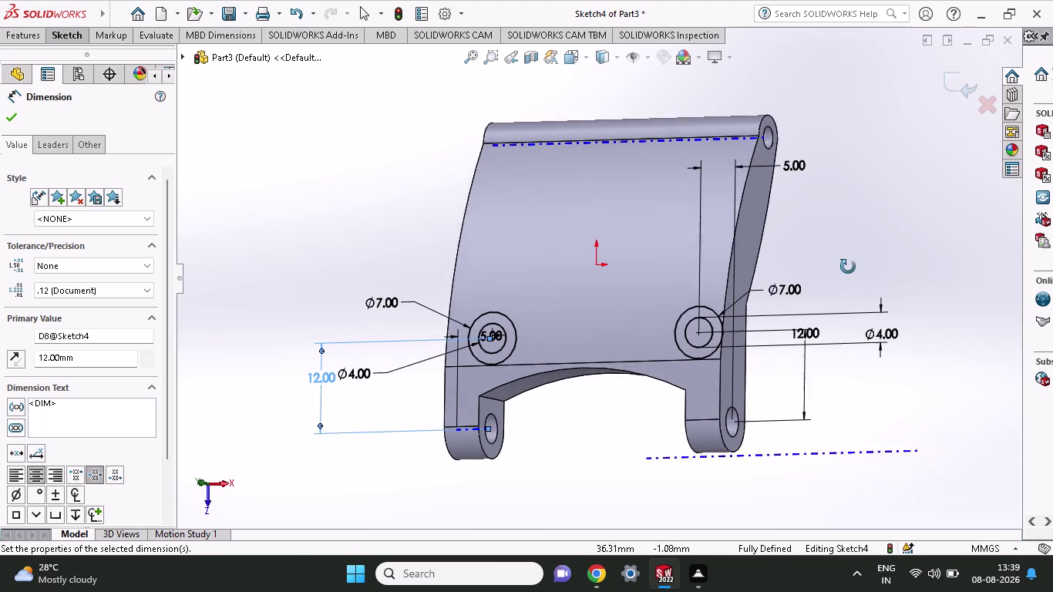
middle_drag(848, 267, 870, 274)
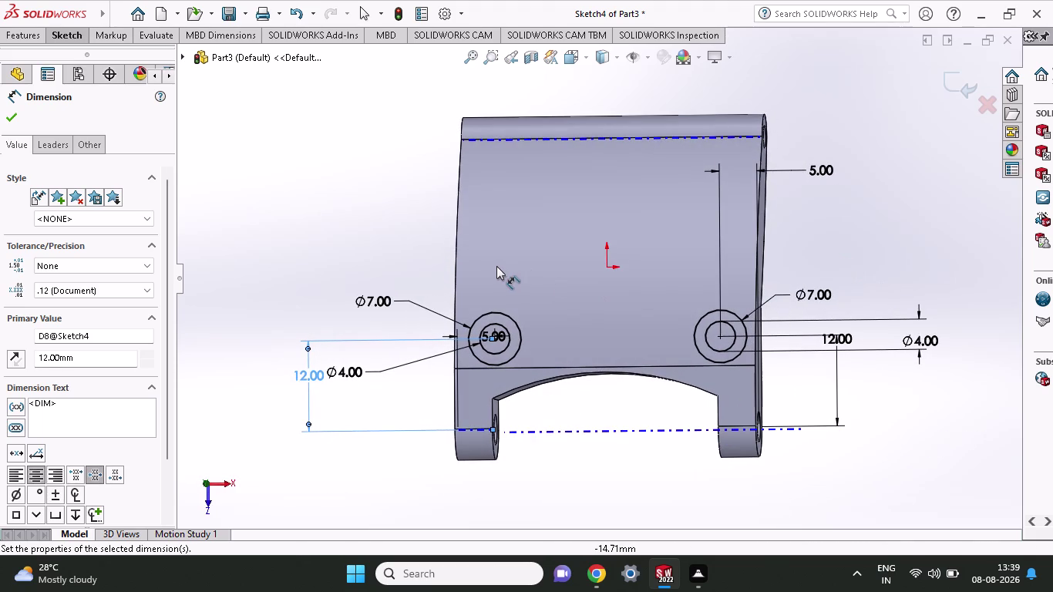
click(71, 36)
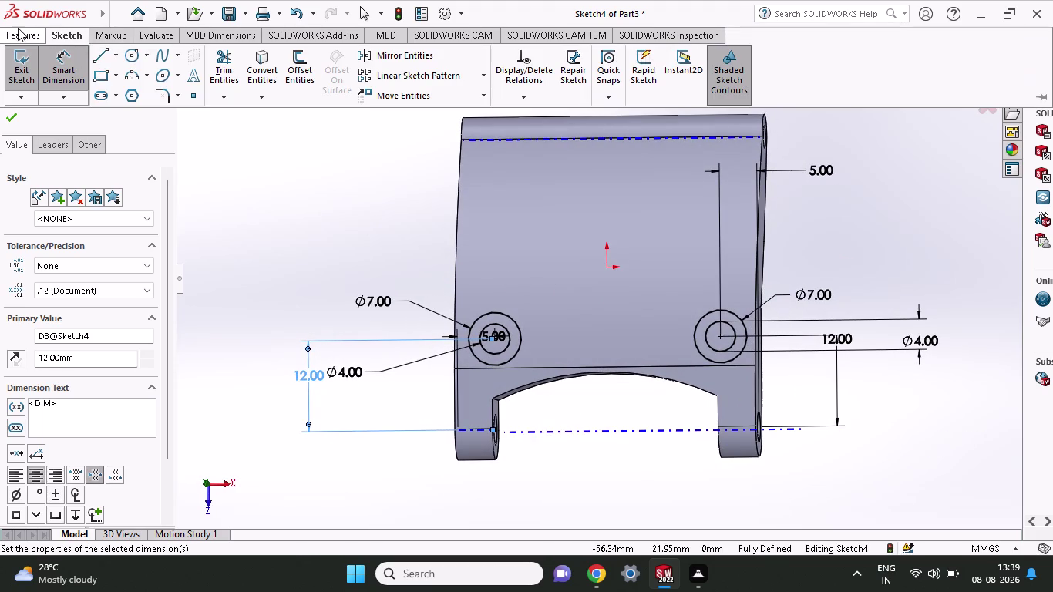
click(25, 40)
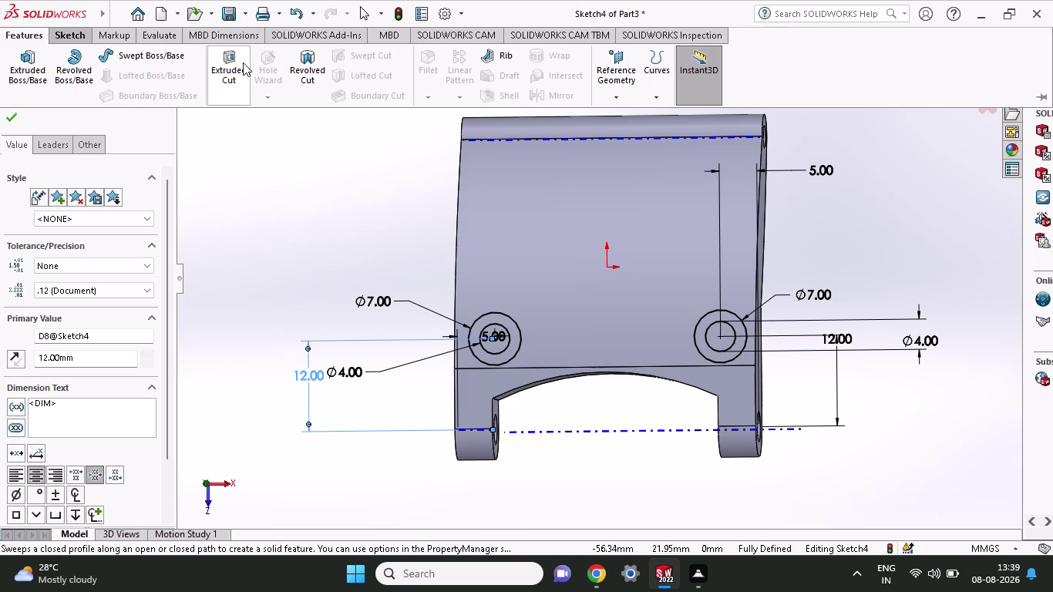
Extrude-cut the left and right inner Ø4 circles Through All.
click(243, 63)
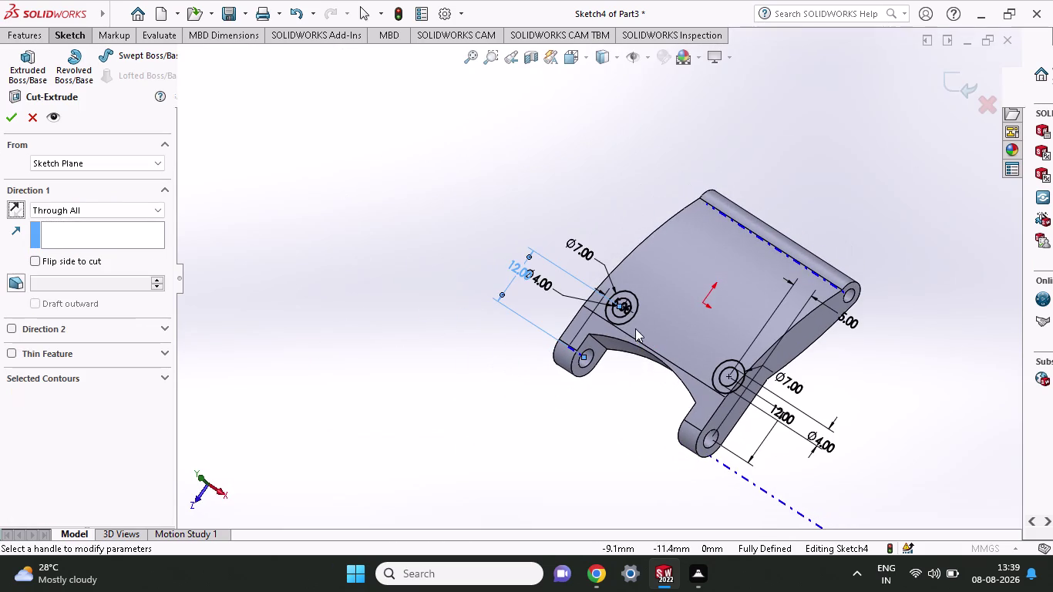
click(619, 314)
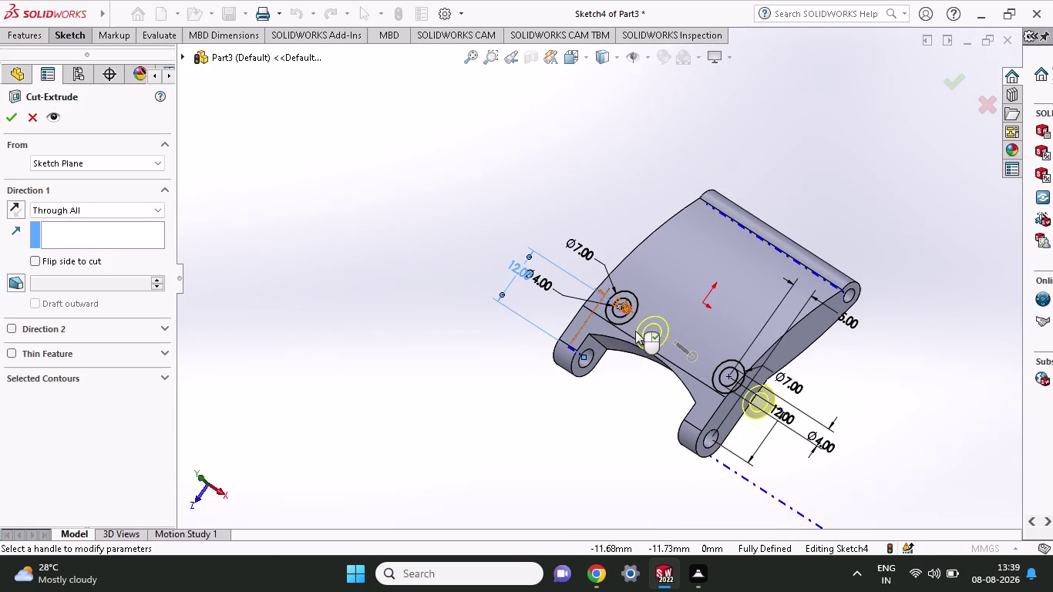
click(734, 382)
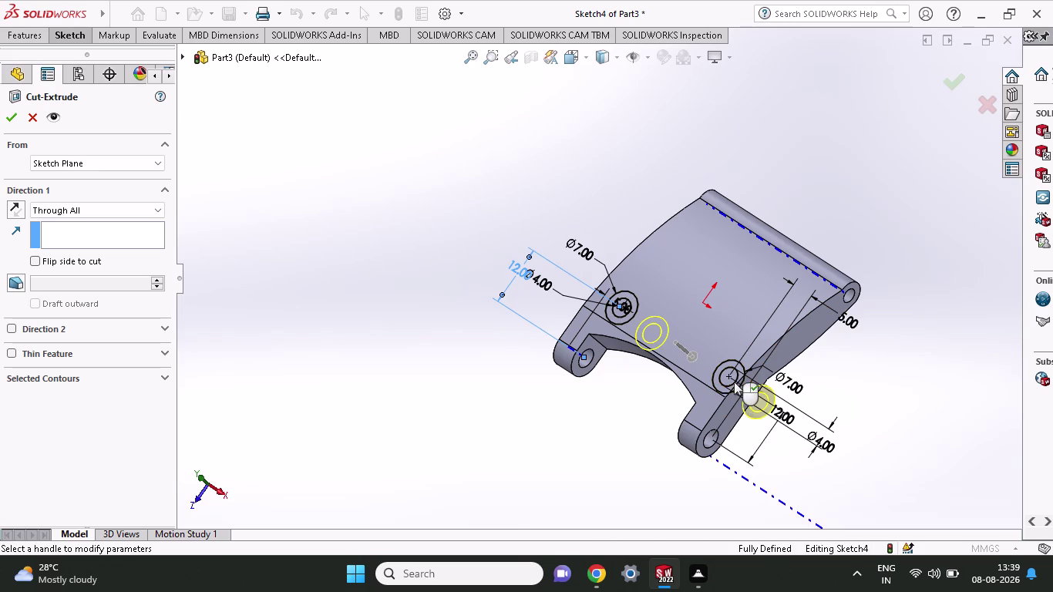
click(731, 377)
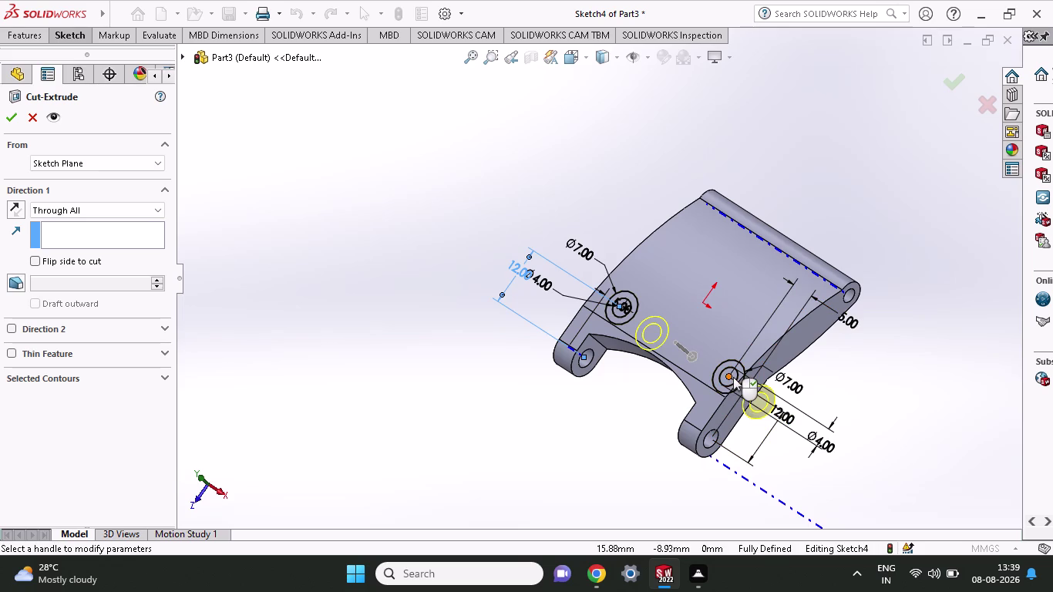
click(733, 377)
scroll(down, 3)
scroll(down, 3)
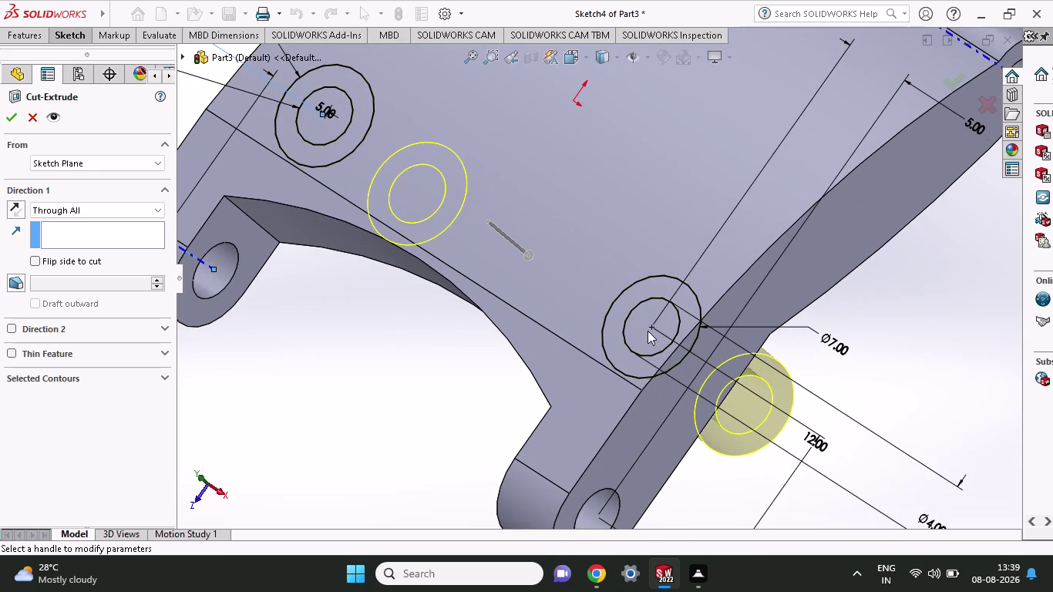
click(648, 331)
scroll(up, 3)
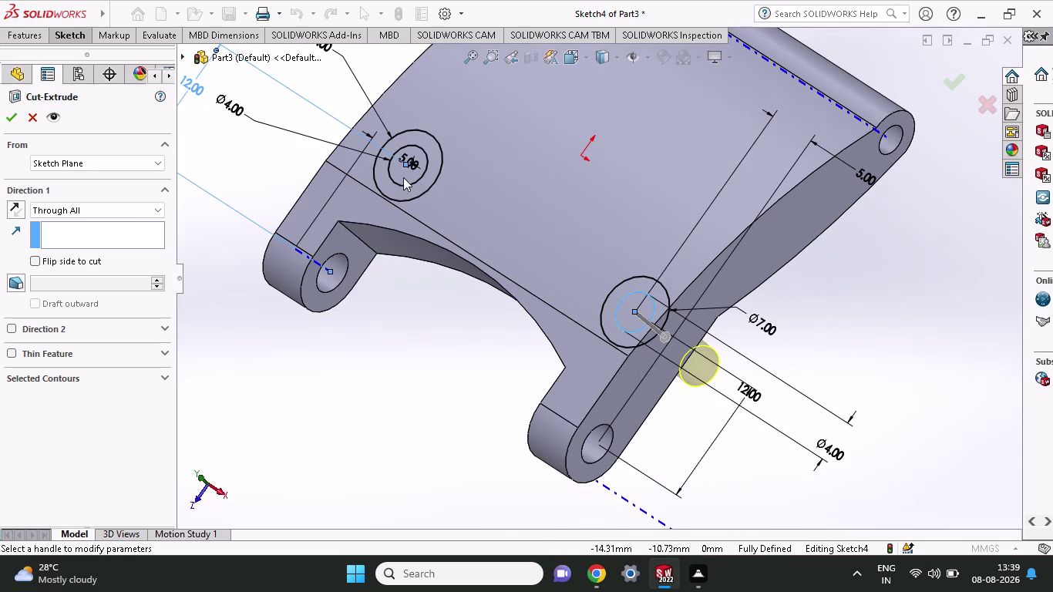
click(403, 173)
click(403, 180)
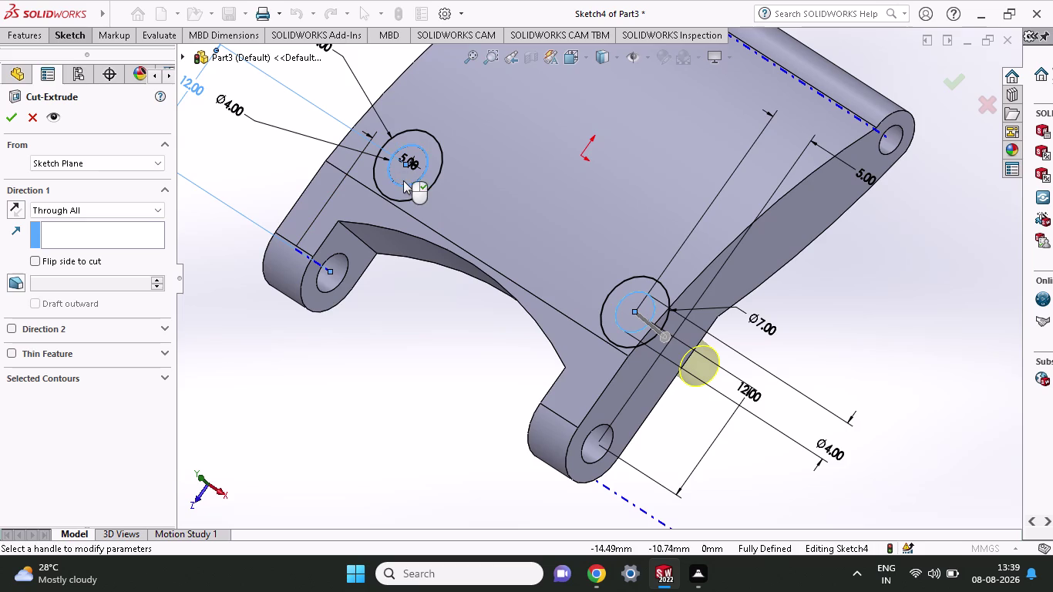
click(4, 117)
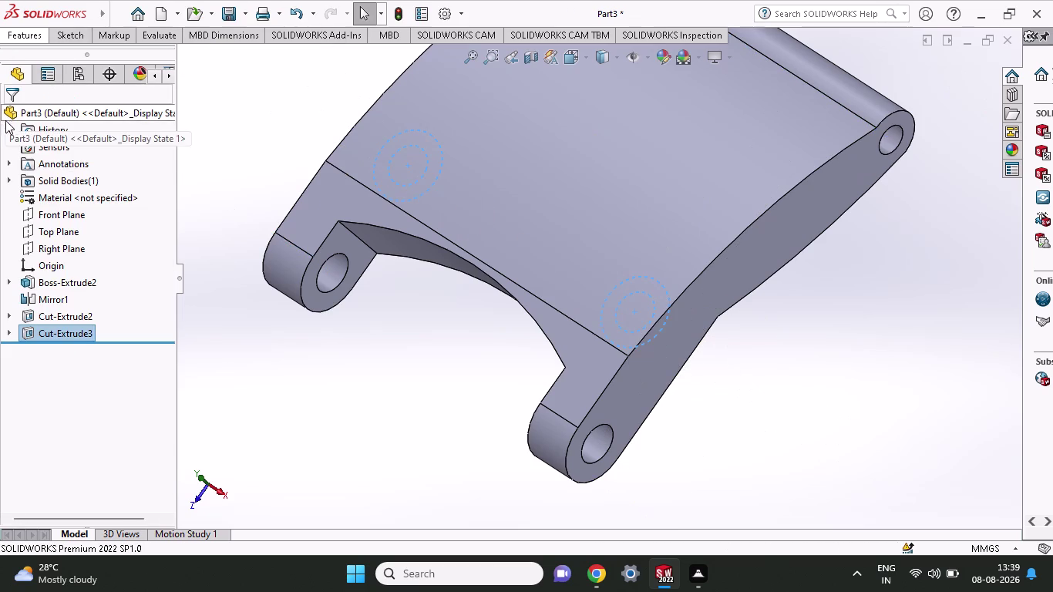
middle_drag(377, 450, 597, 219)
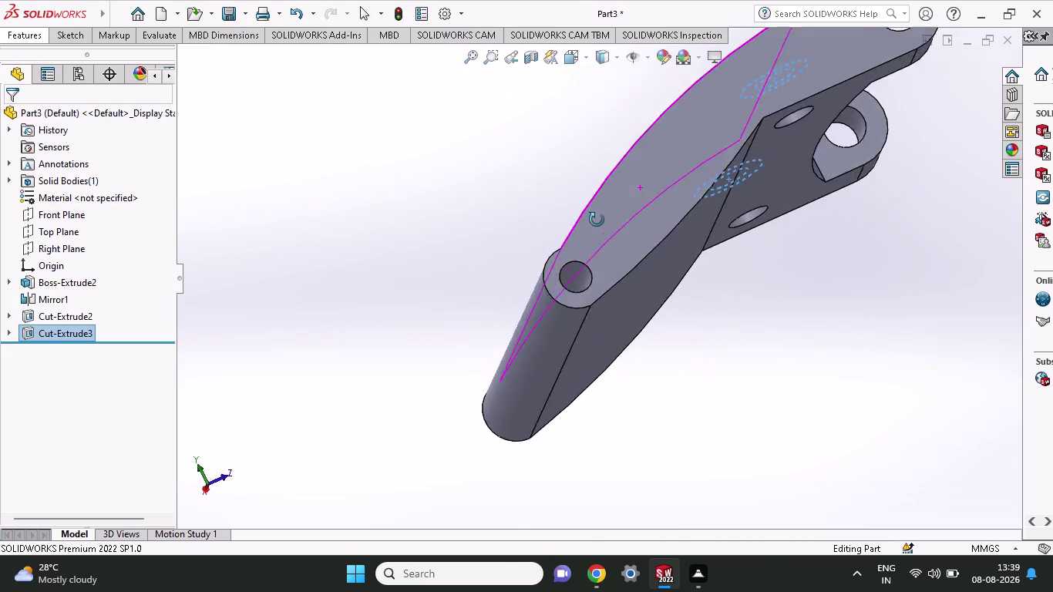
middle_drag(597, 219, 404, 336)
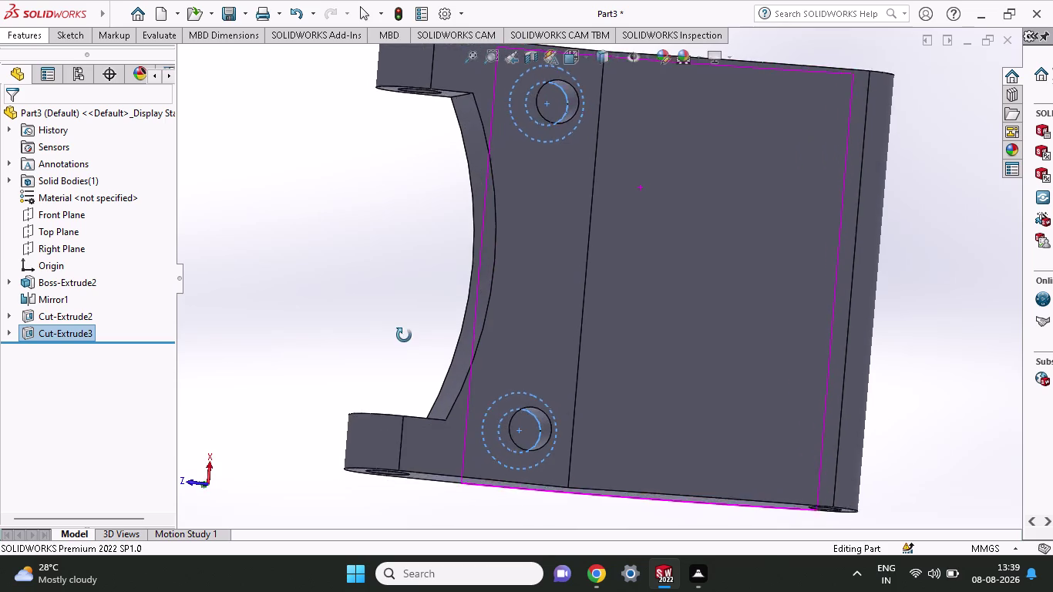
middle_drag(404, 336, 370, 591)
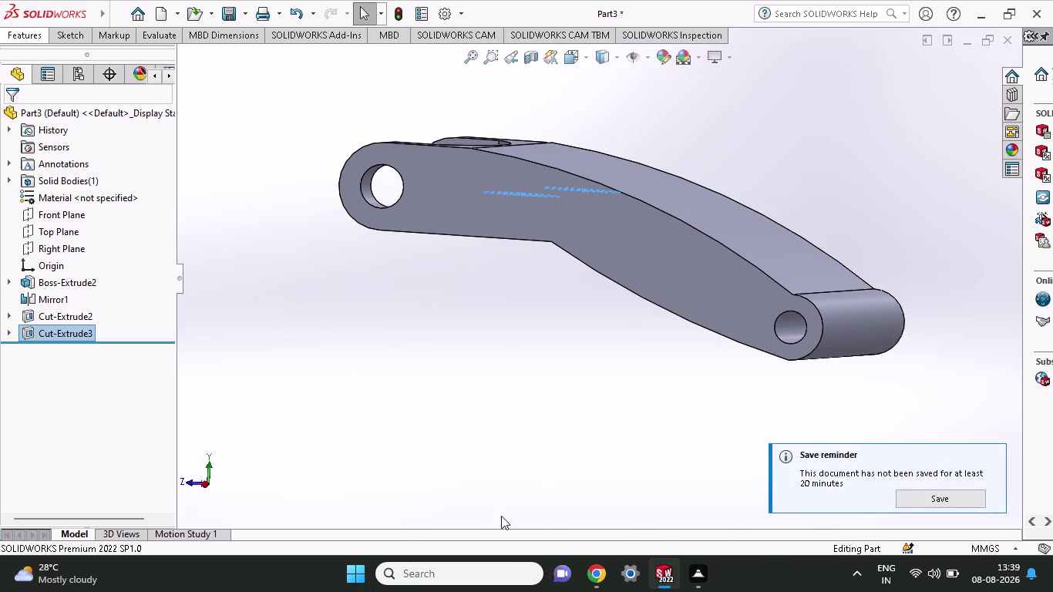
middle_drag(332, 393, 356, 465)
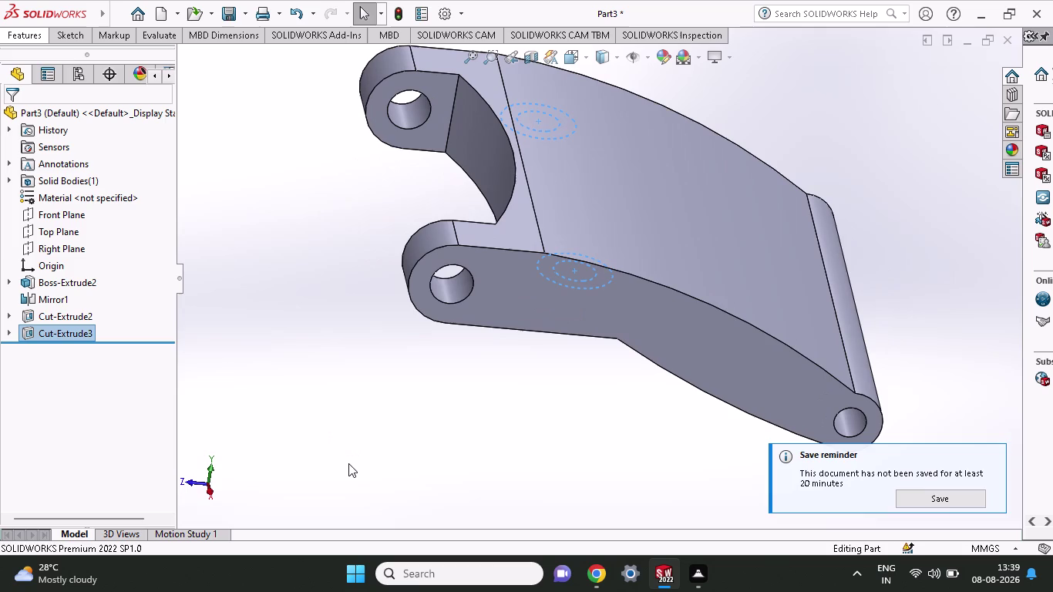